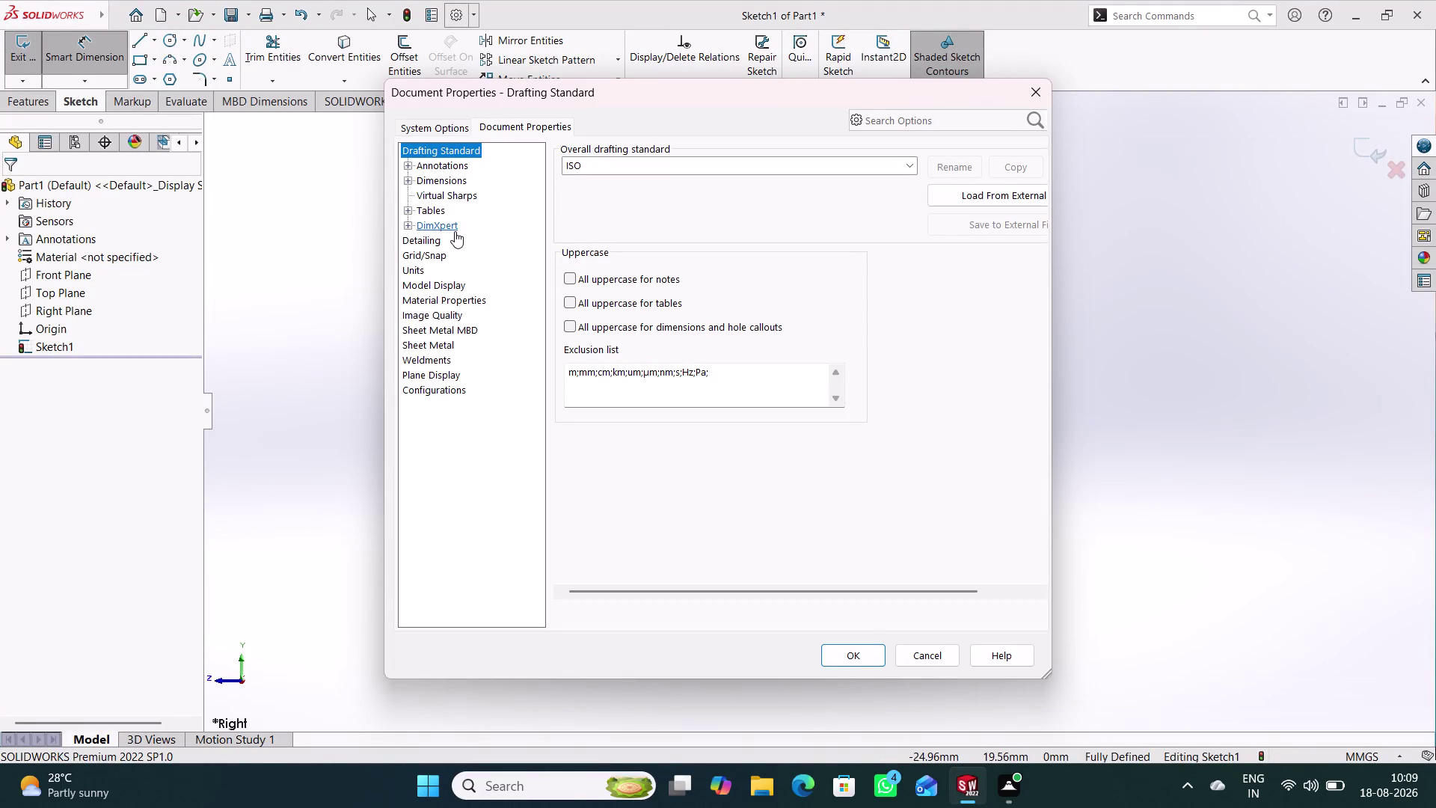
Set the document's primary dimension precision to three decimals (.123).
click(447, 178)
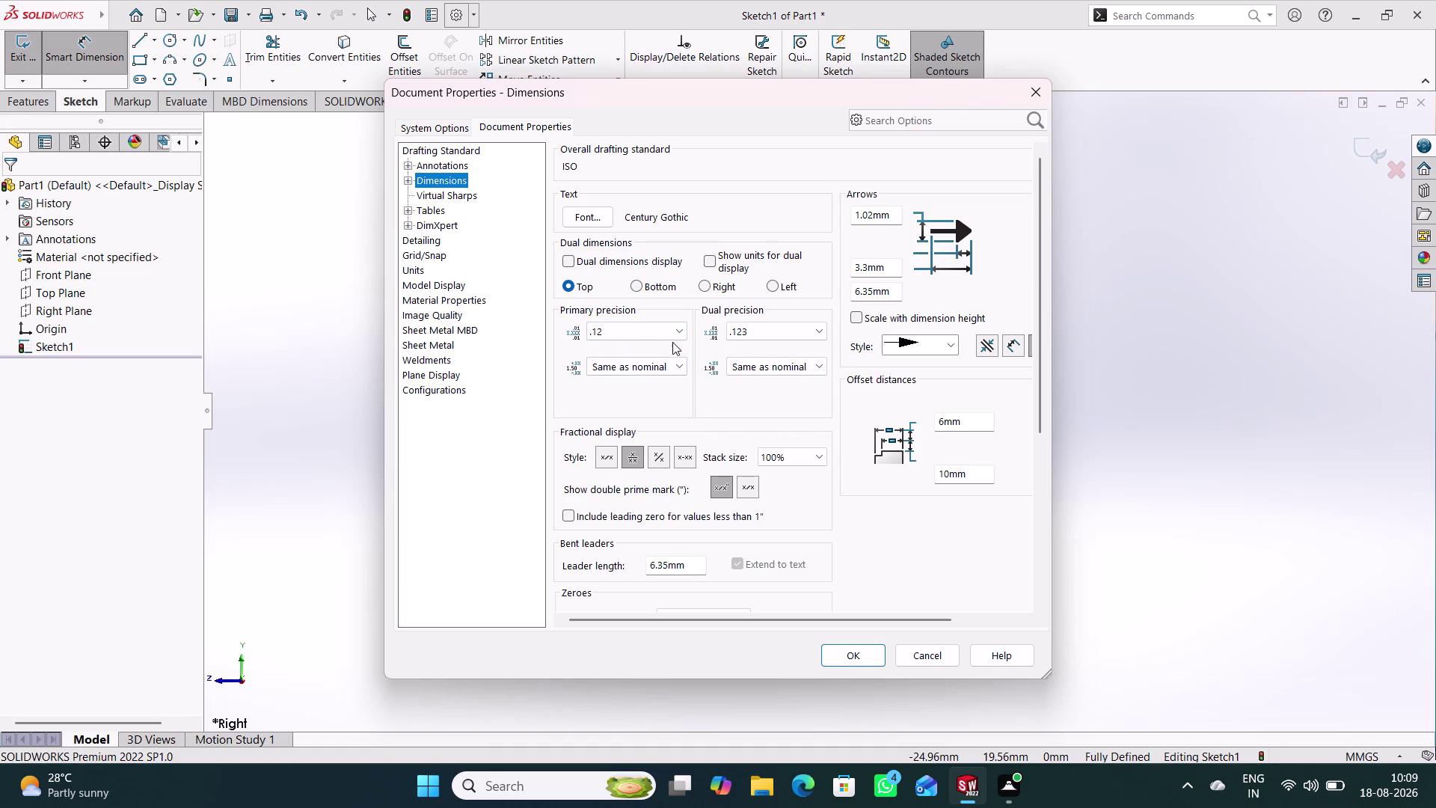
click(676, 330)
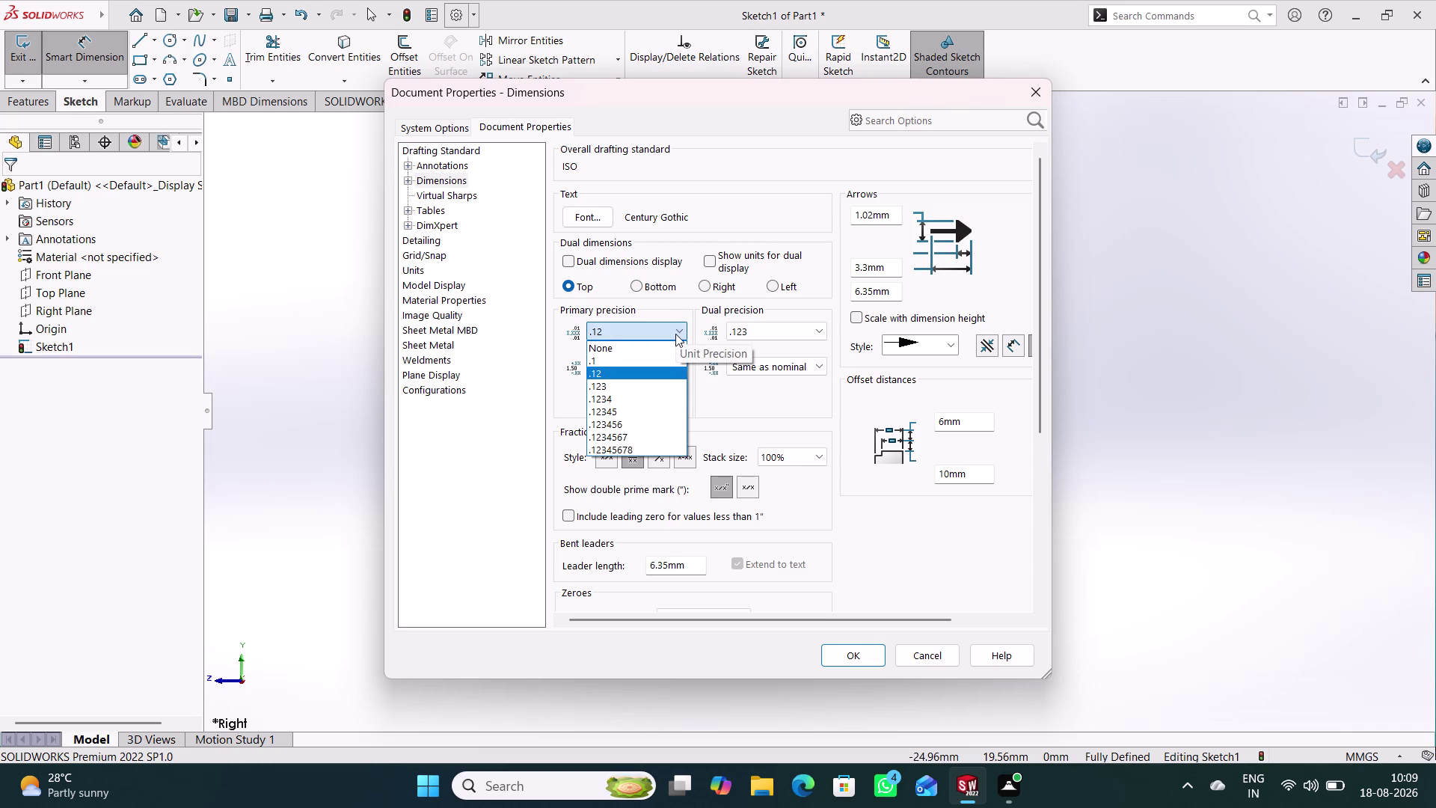
click(652, 385)
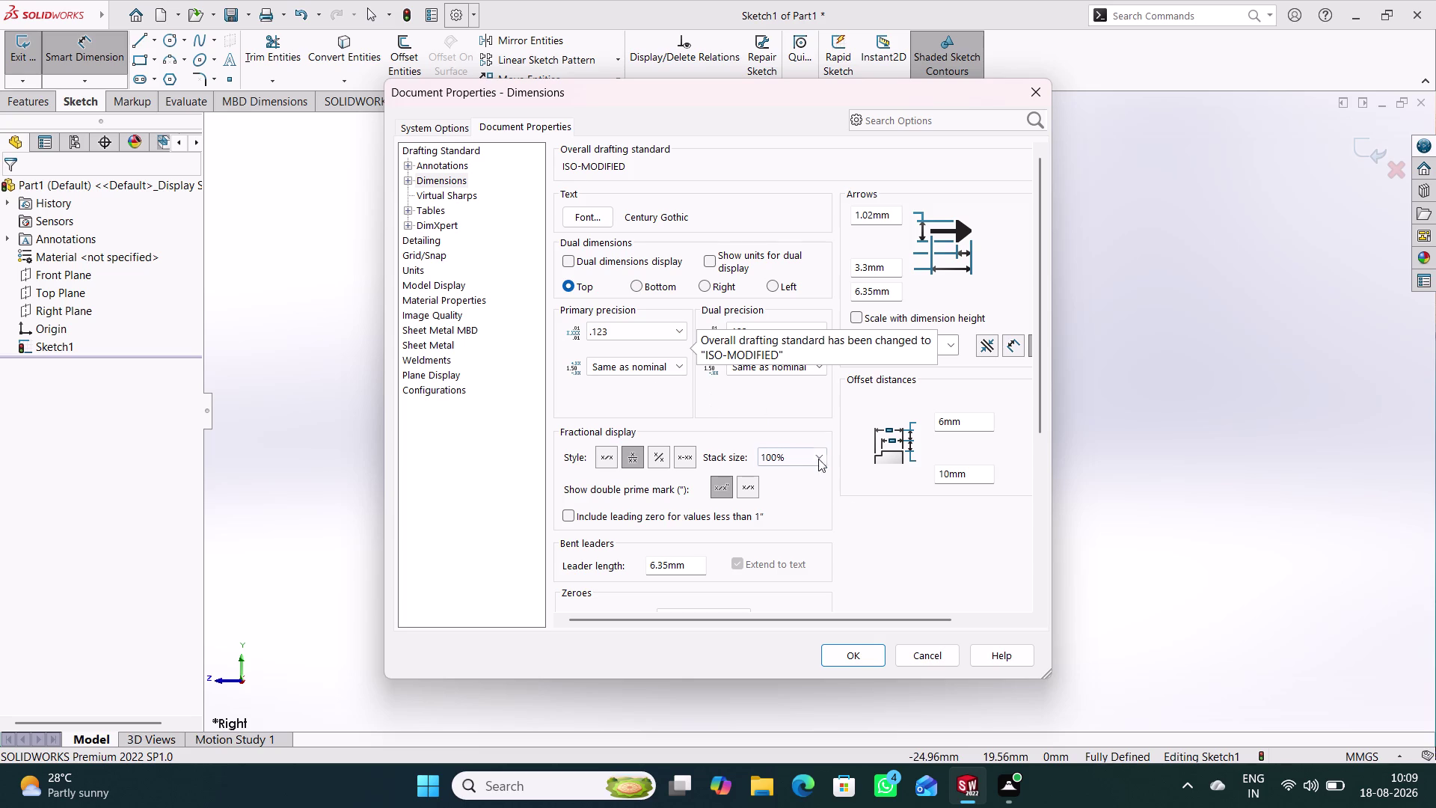
click(871, 652)
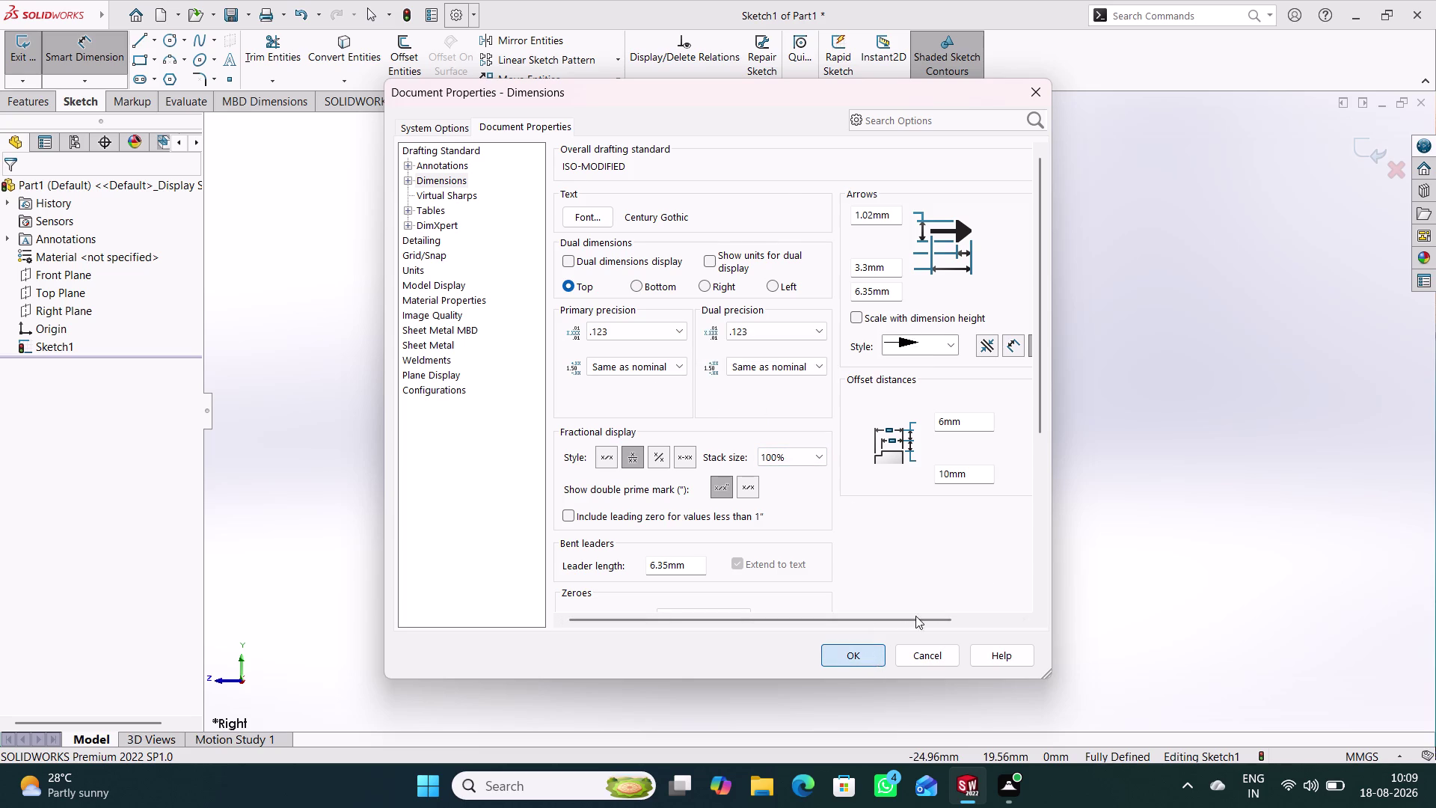
double_click(915, 376)
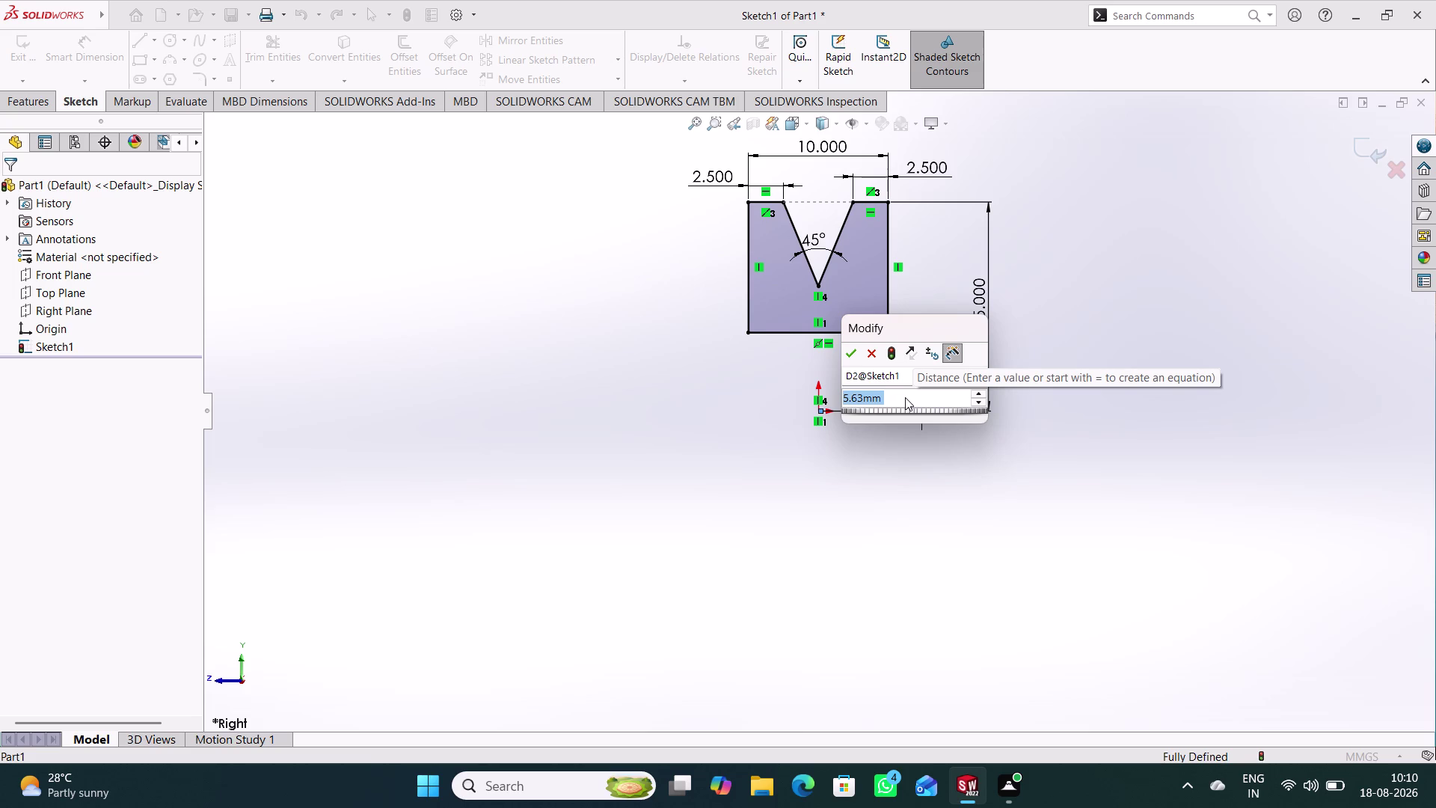
Enter 5.125 as the lower offset dimension value.
text(5.125)
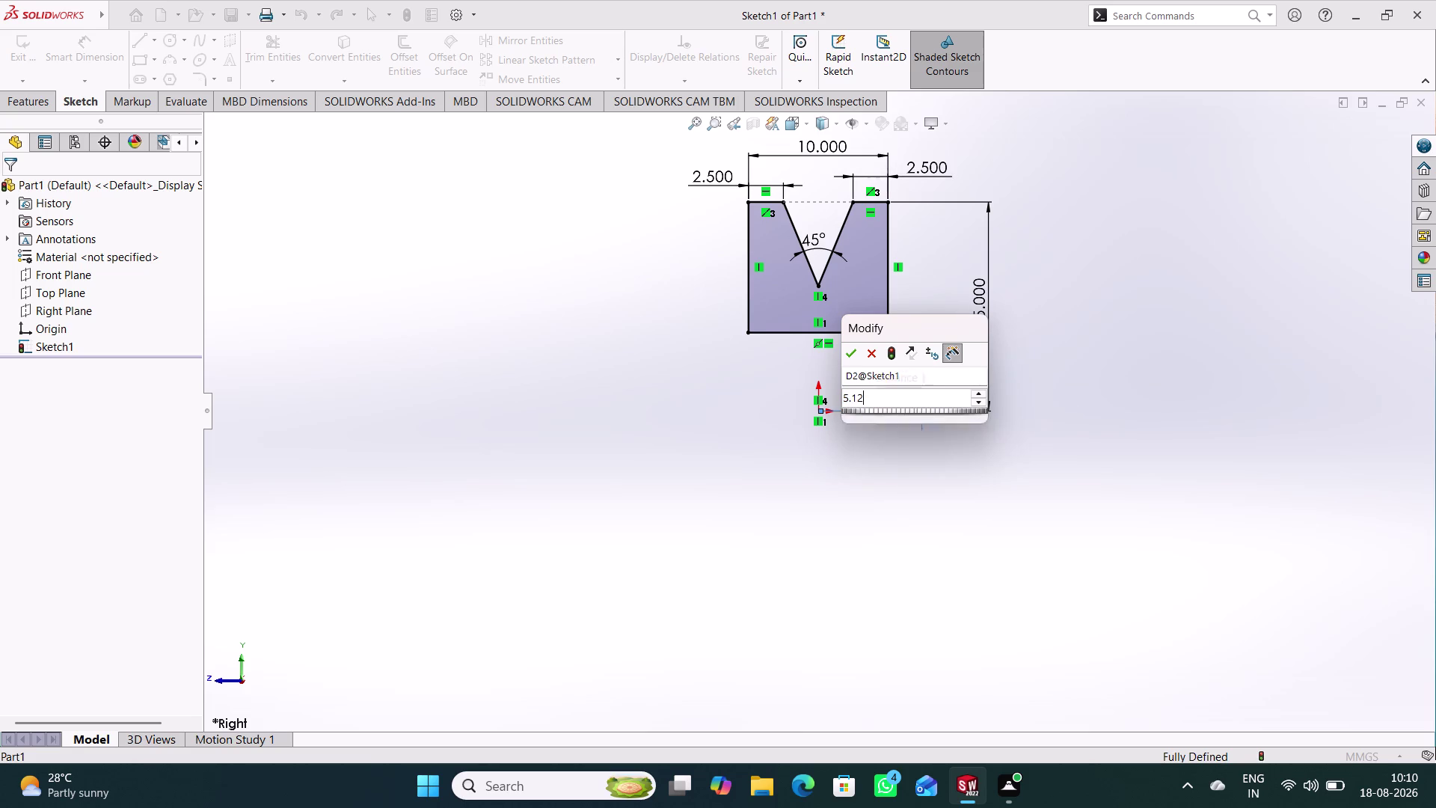
key(Return)
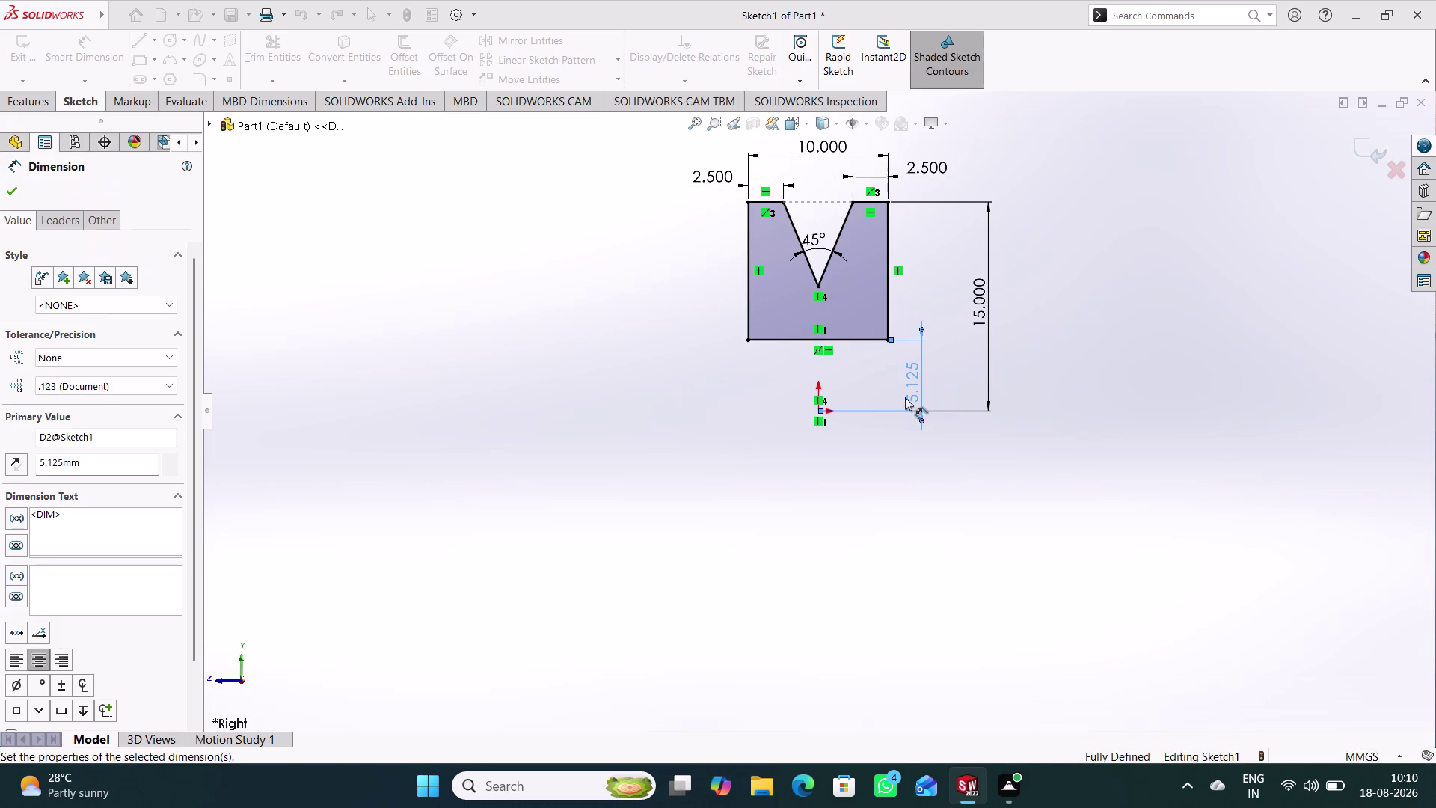
click(899, 455)
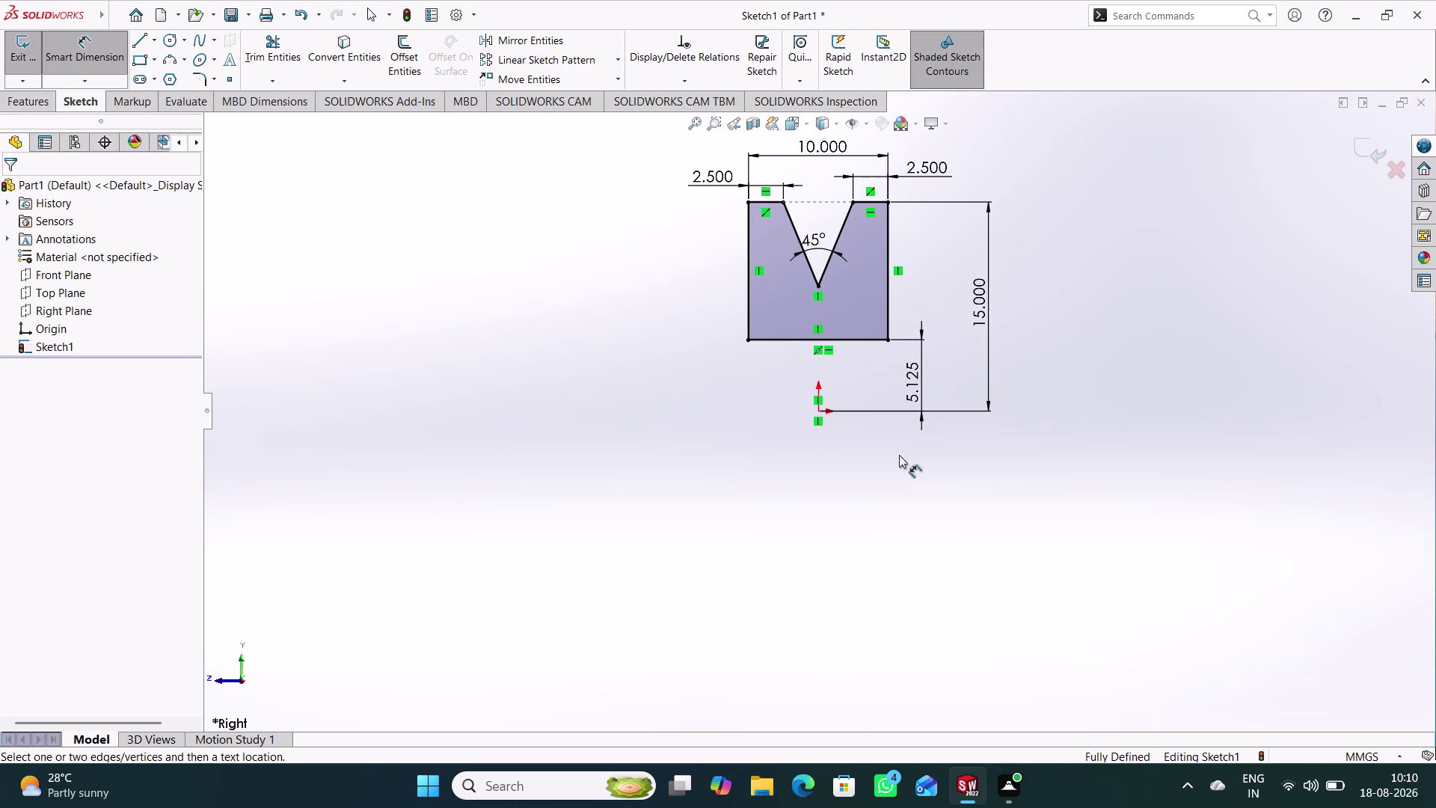
scroll(up, 3)
scroll(down, 3)
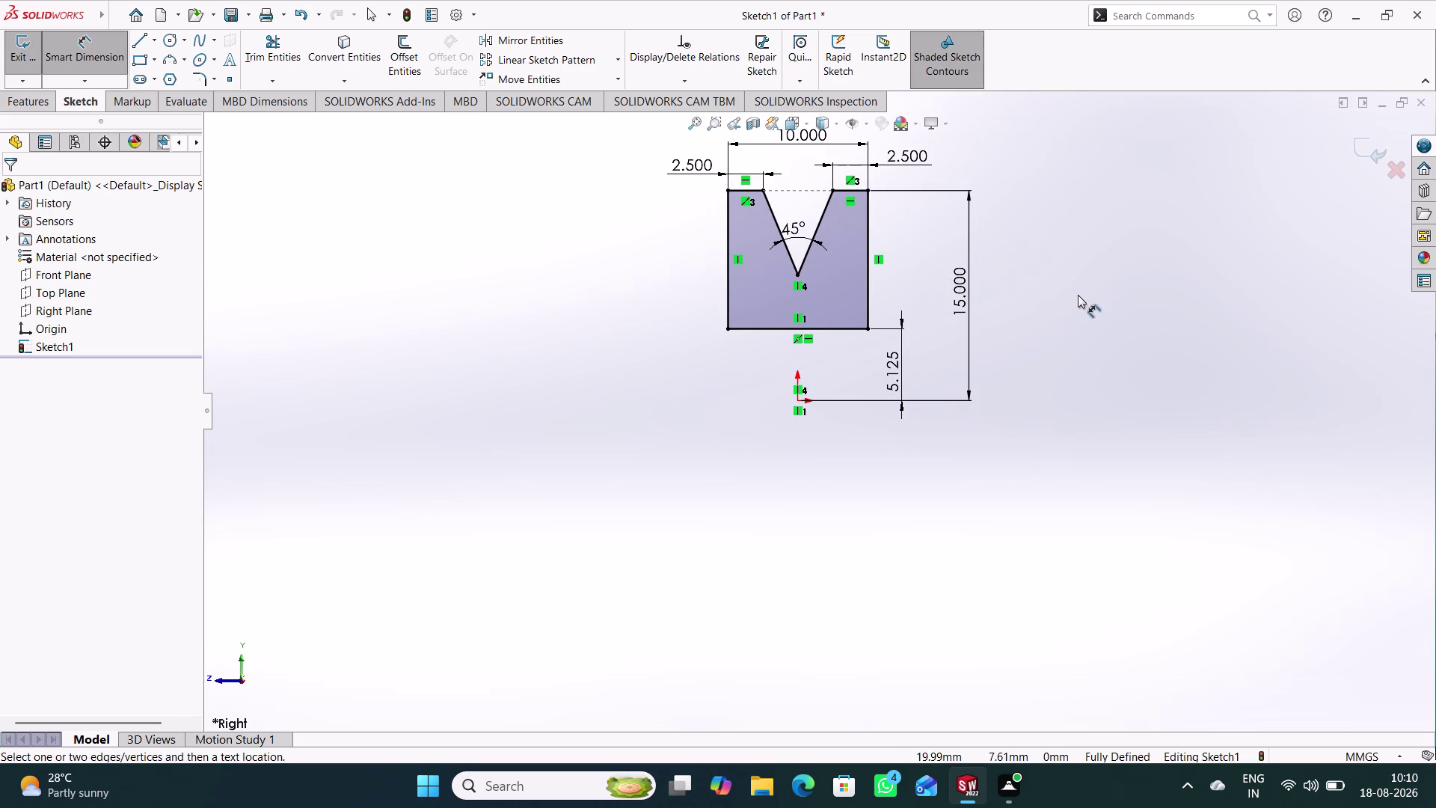
Revise the lower offset value, replacing one digit with 6.
double_click(896, 363)
click(843, 383)
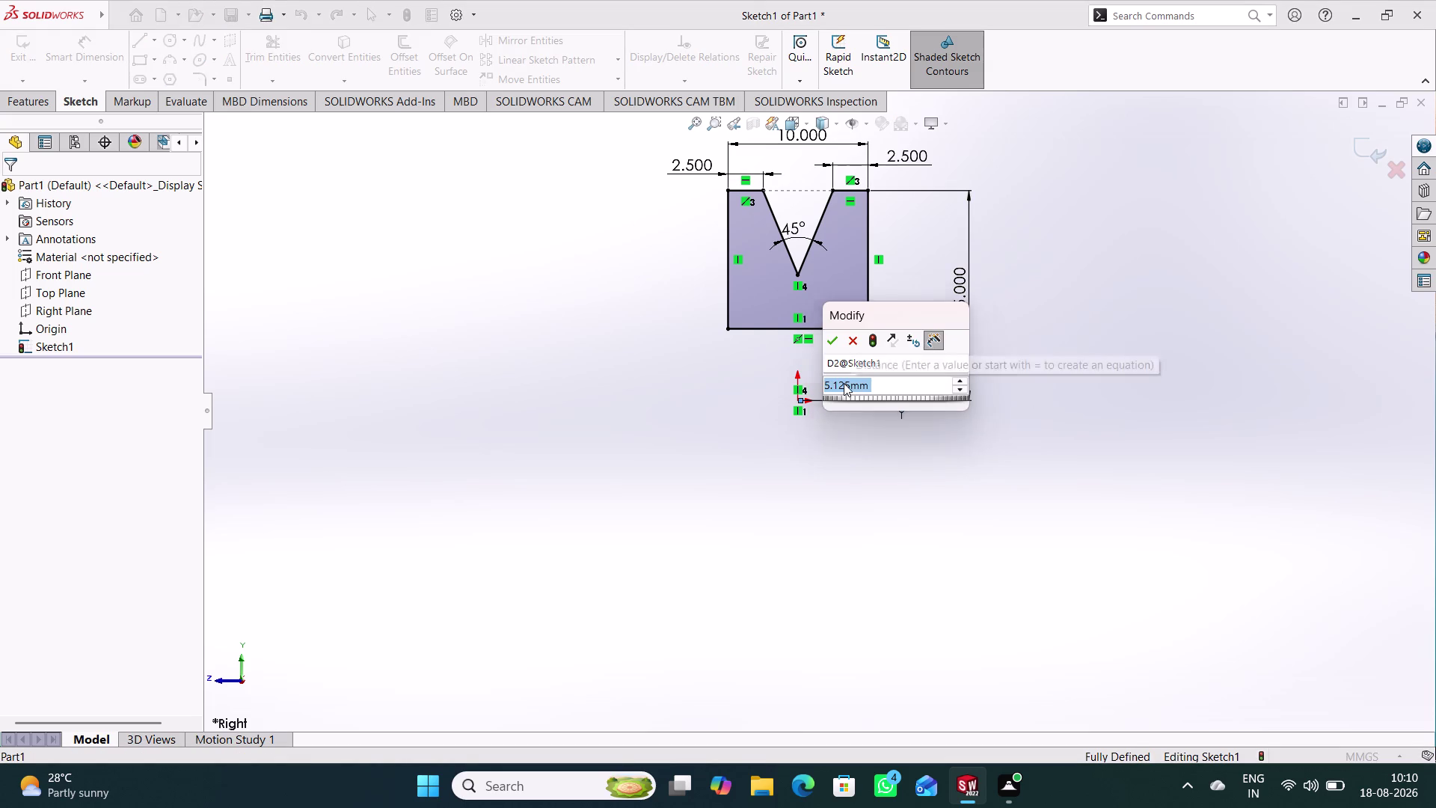
click(840, 383)
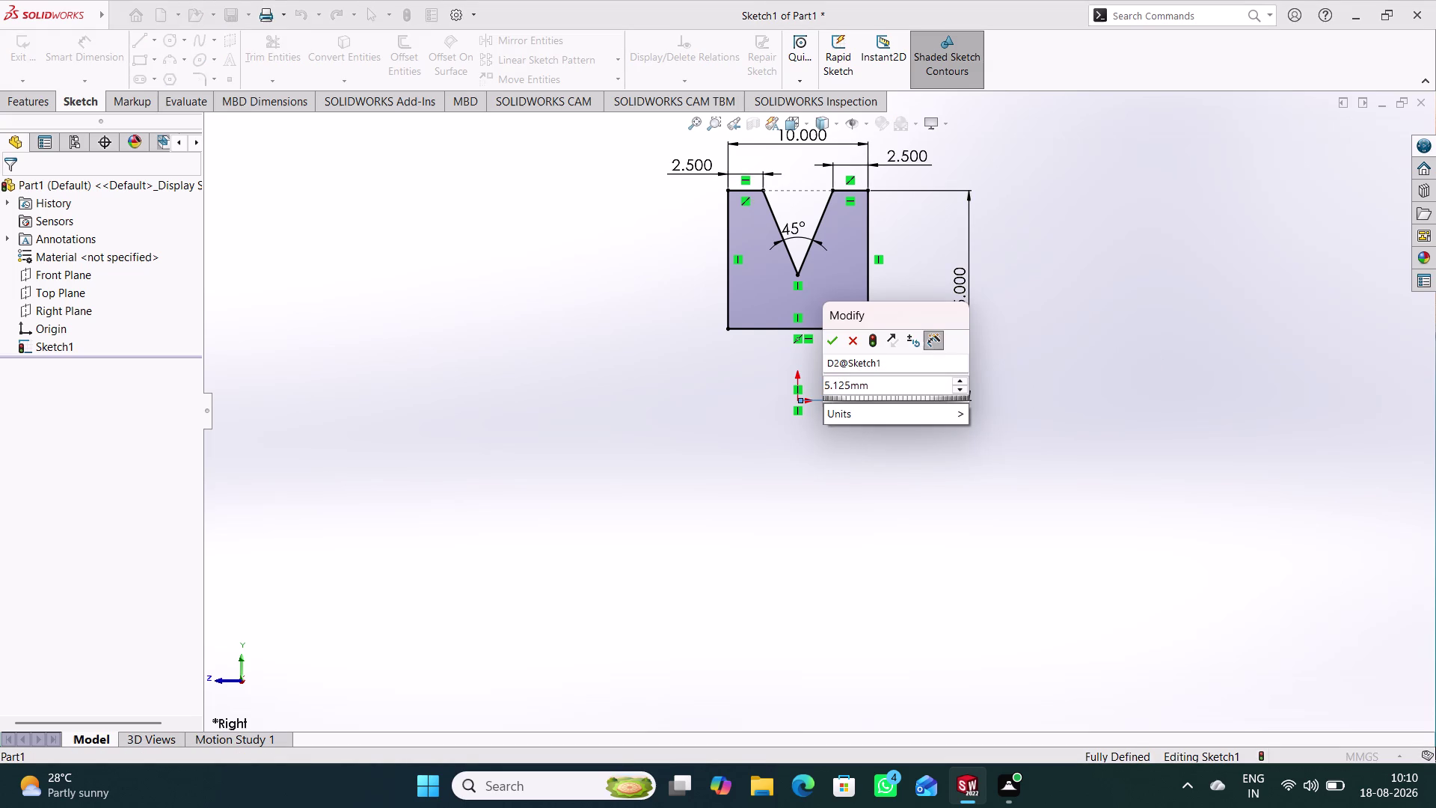
key(BackSpace)
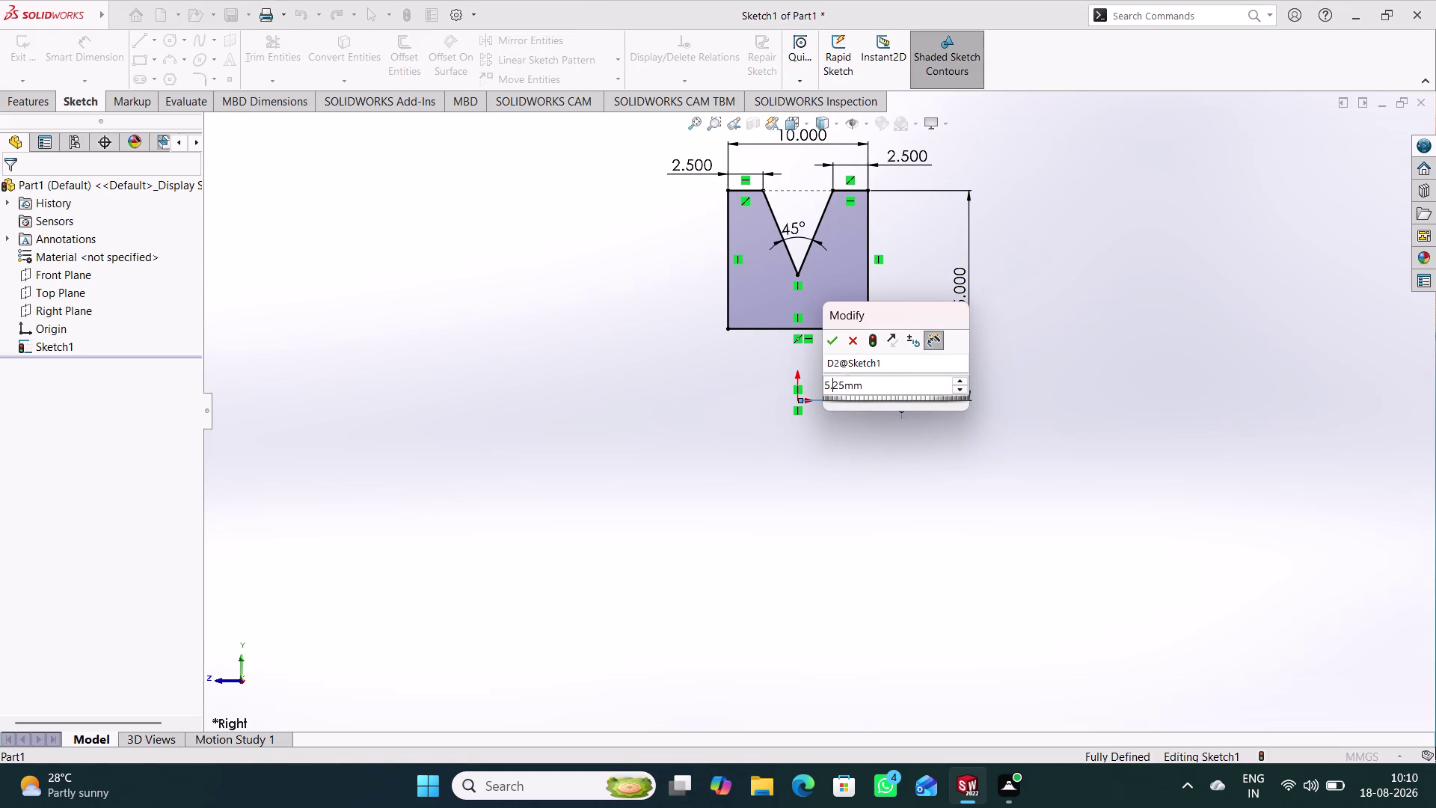
key(6)
key(Return)
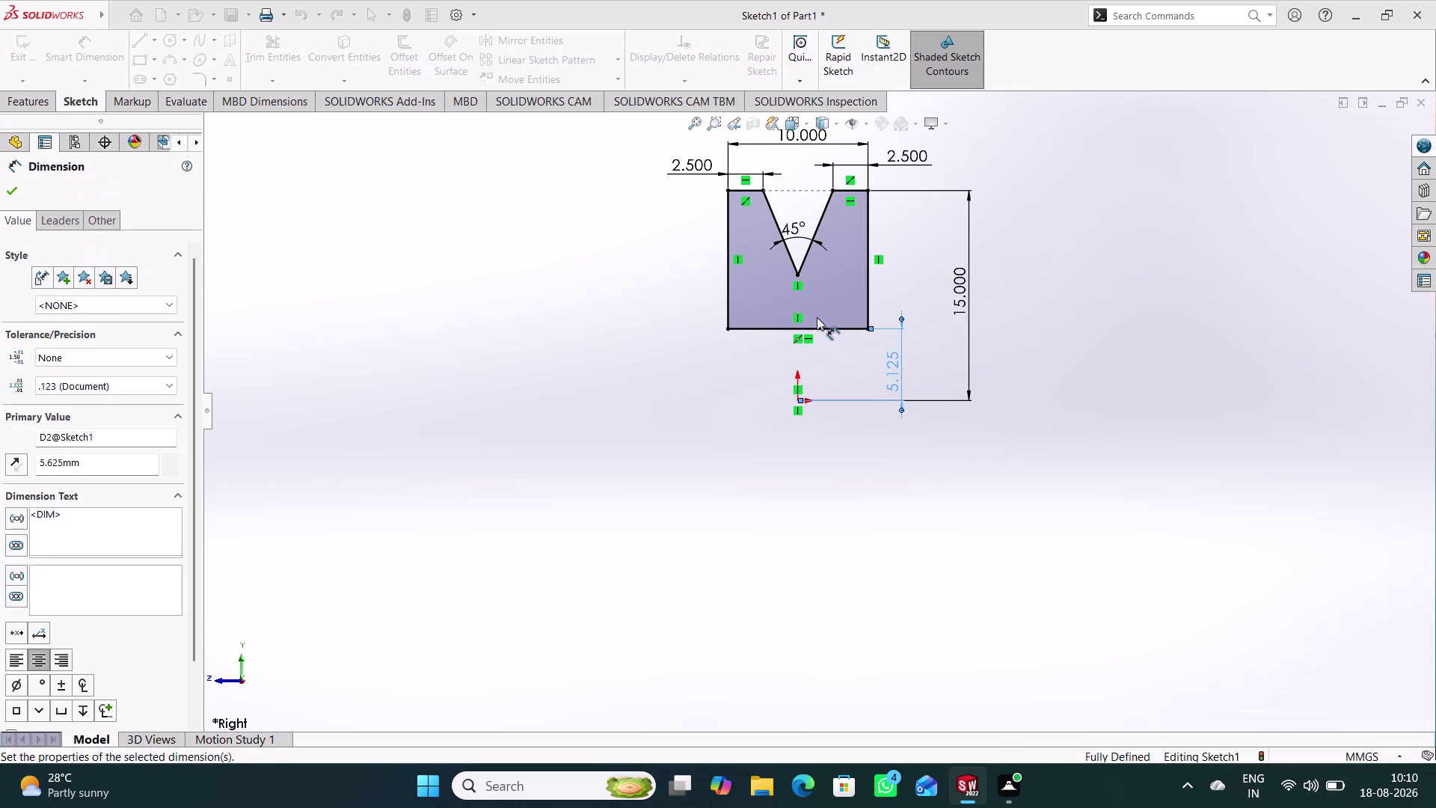
click(1076, 374)
Set the lower offset dimension to 11.25/2, giving 5.625.
double_click(896, 367)
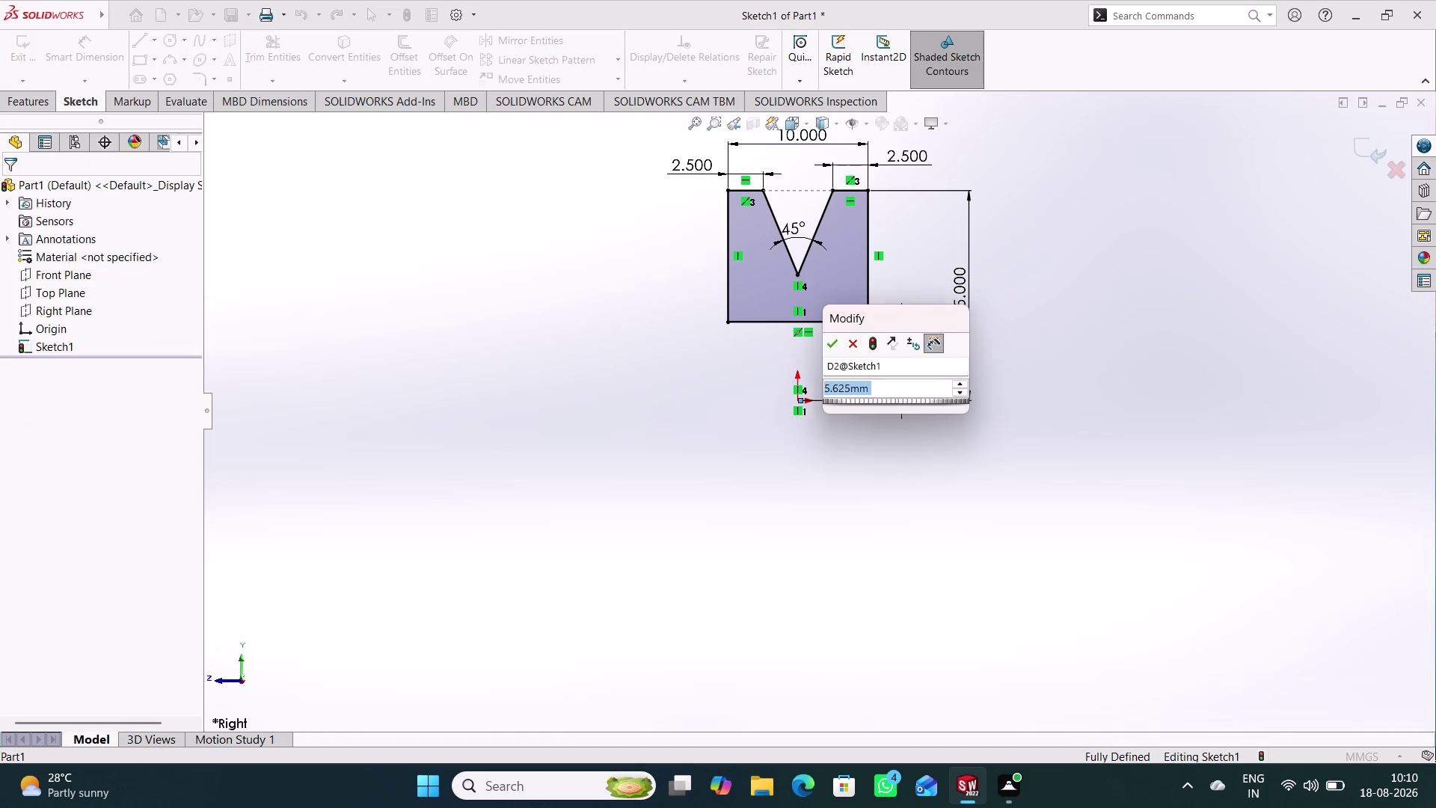
text(11.)
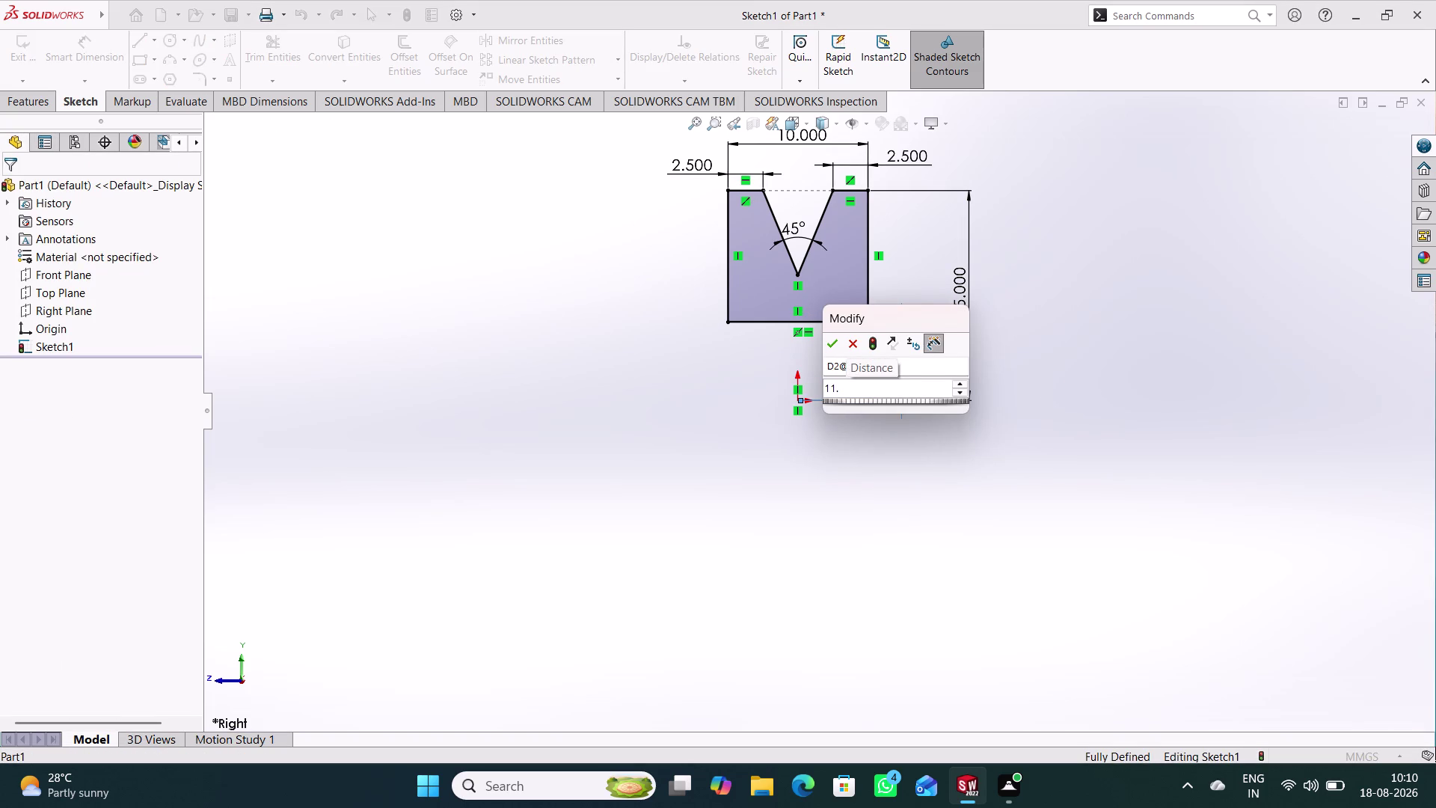
text(25)
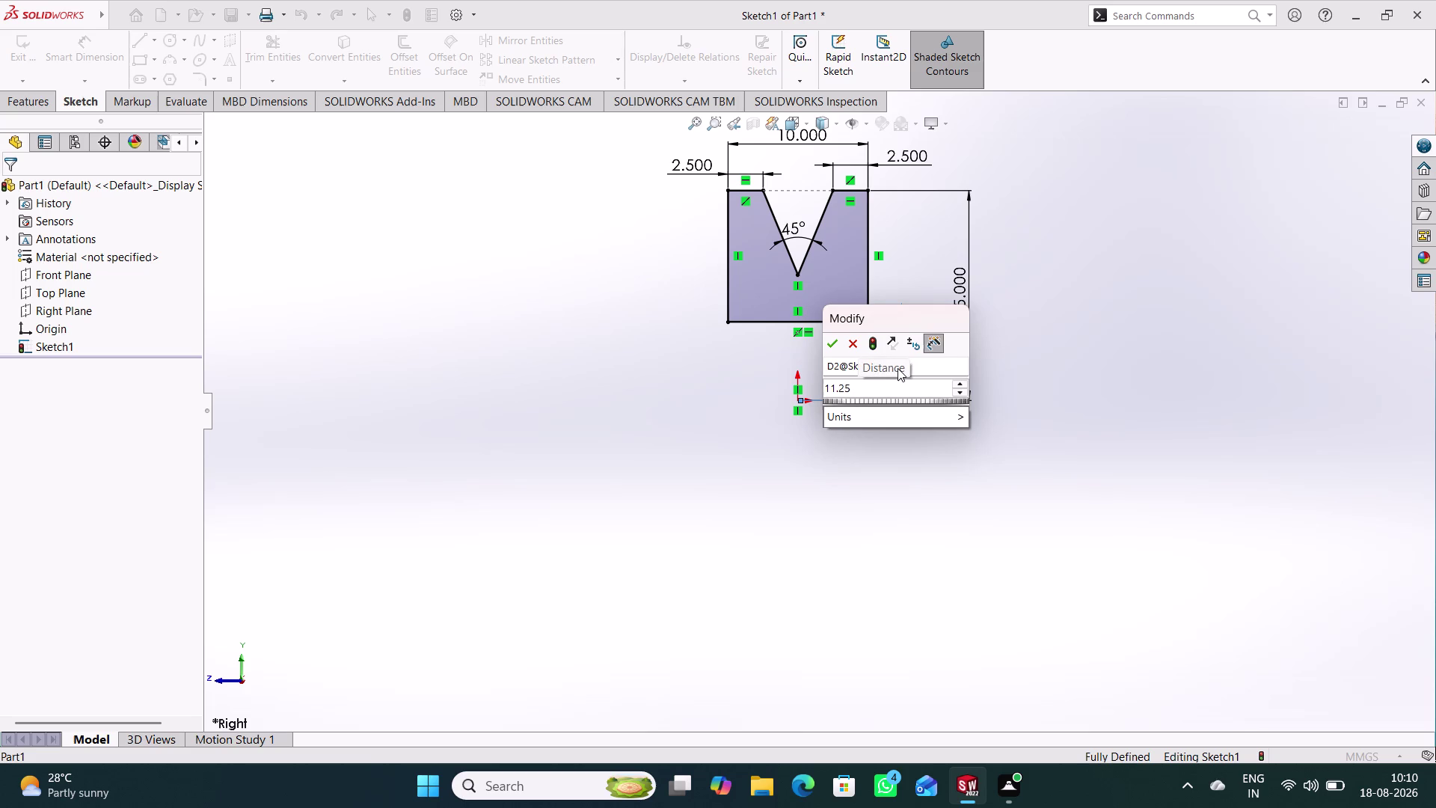
text(/2)
key(Return)
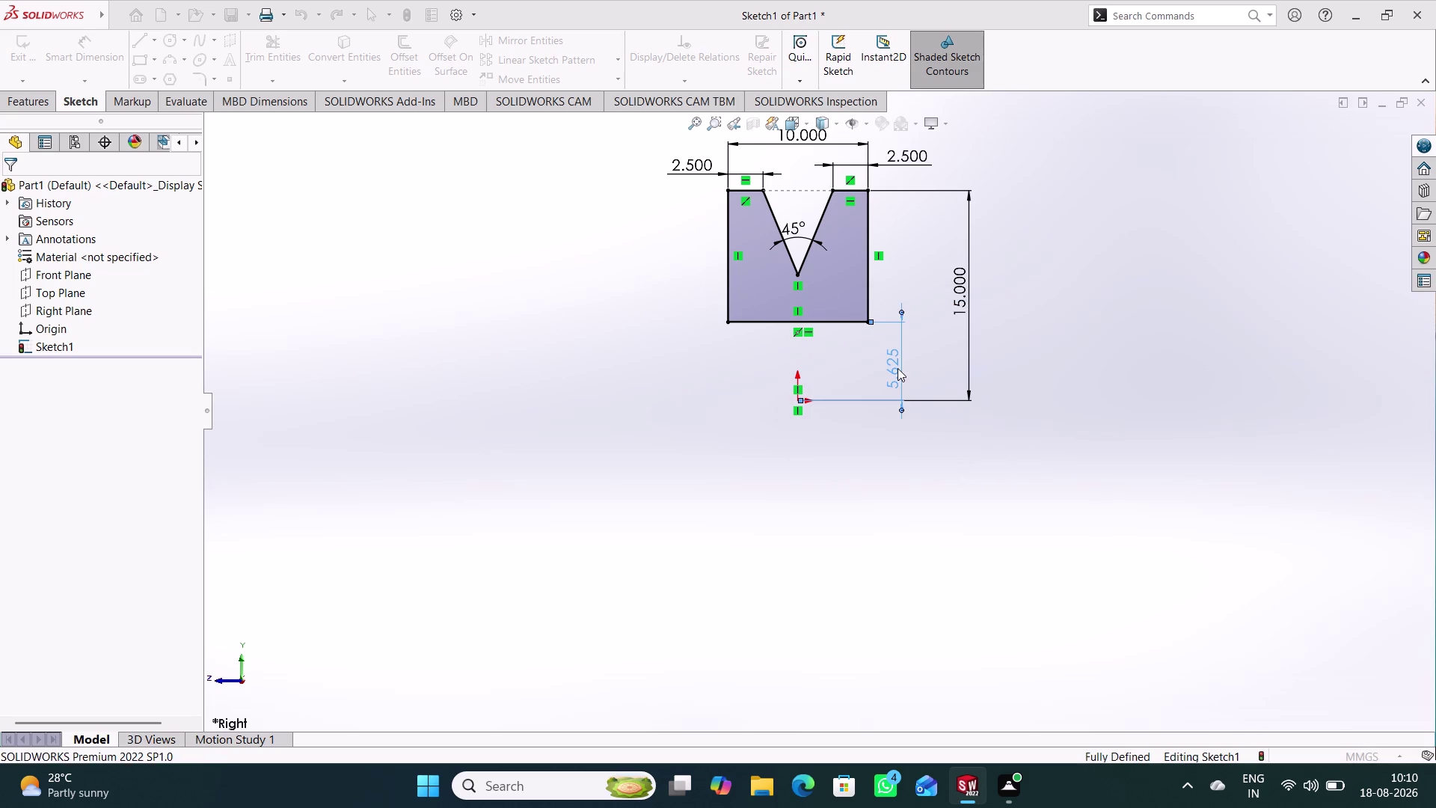
click(1044, 388)
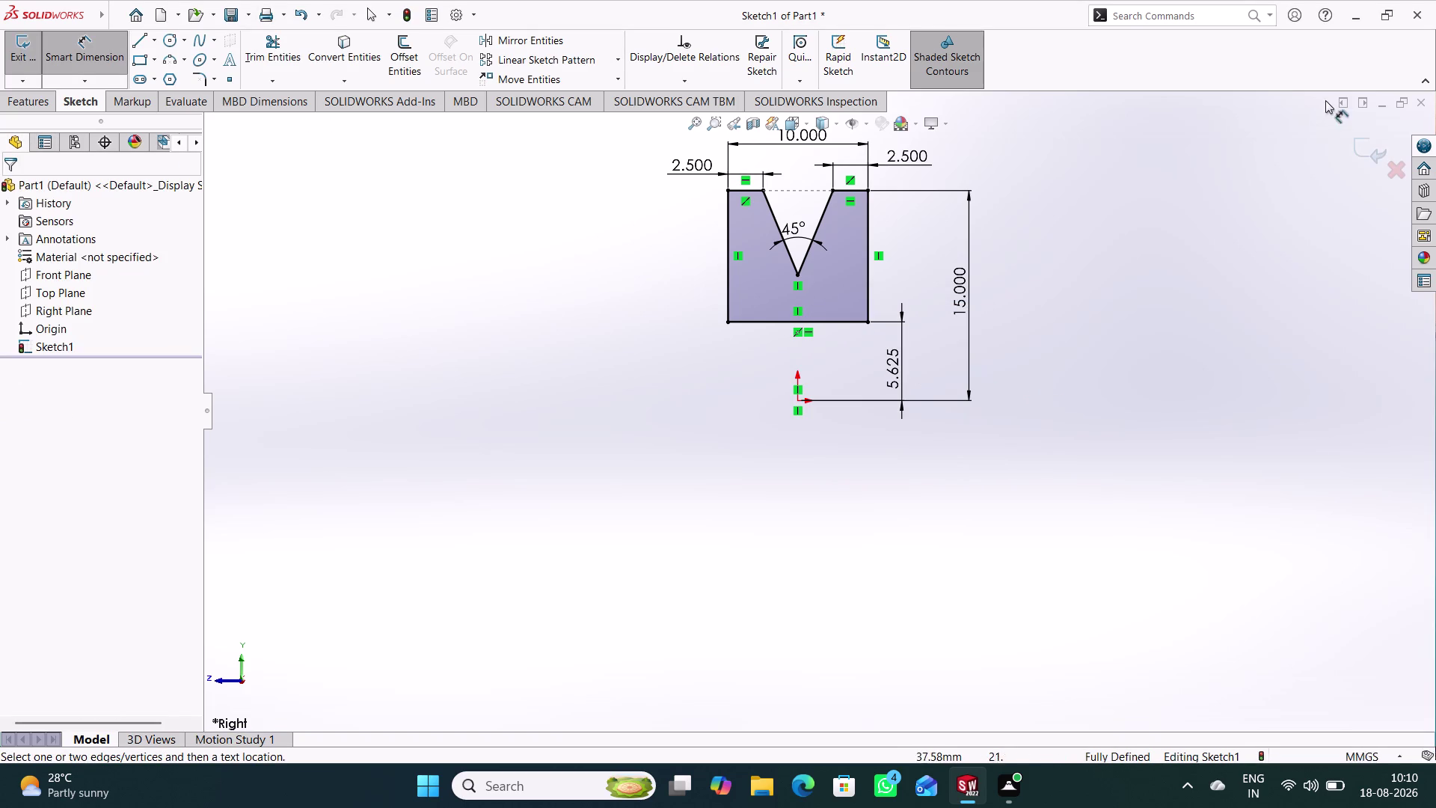
Exit the sketch editing mode.
click(1364, 144)
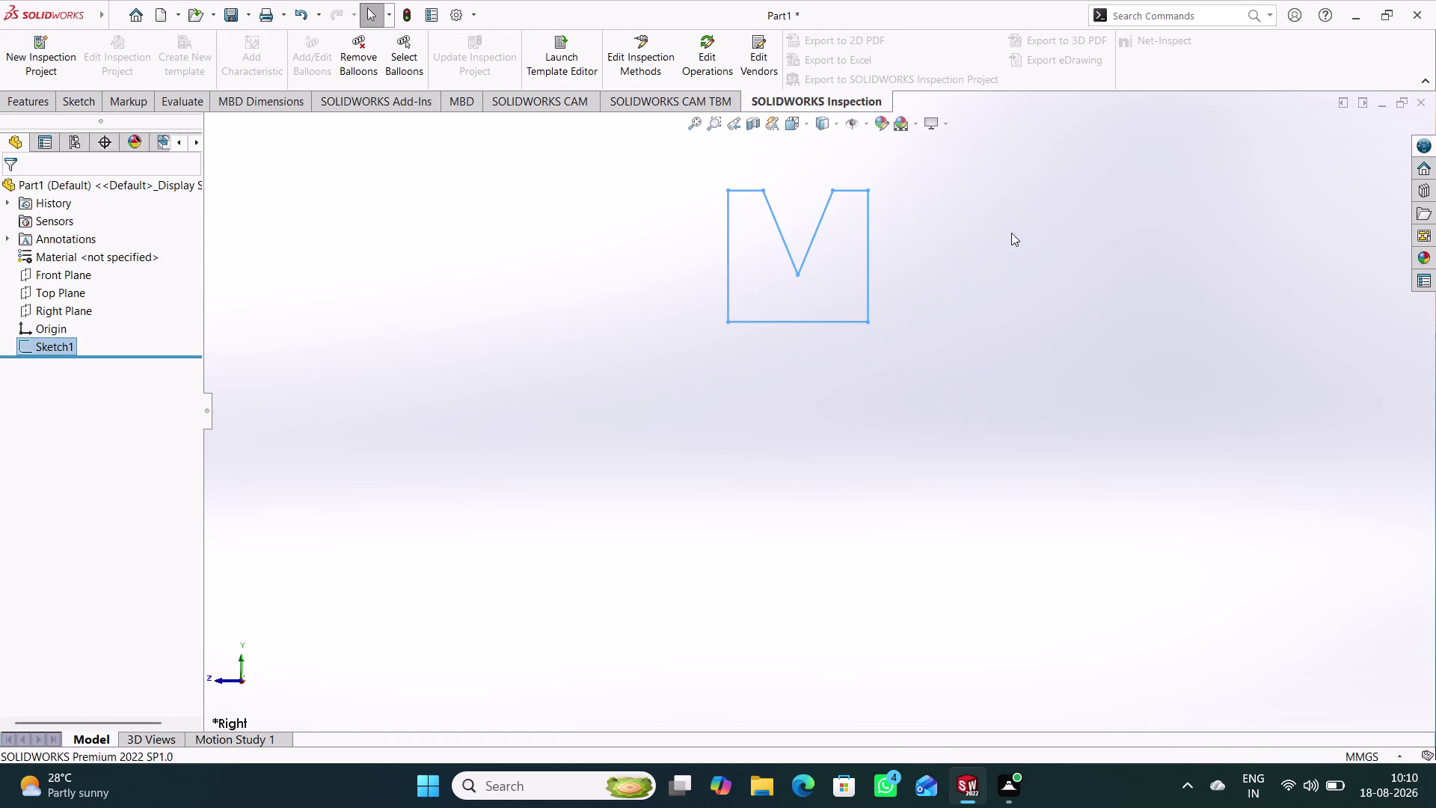
click(45, 93)
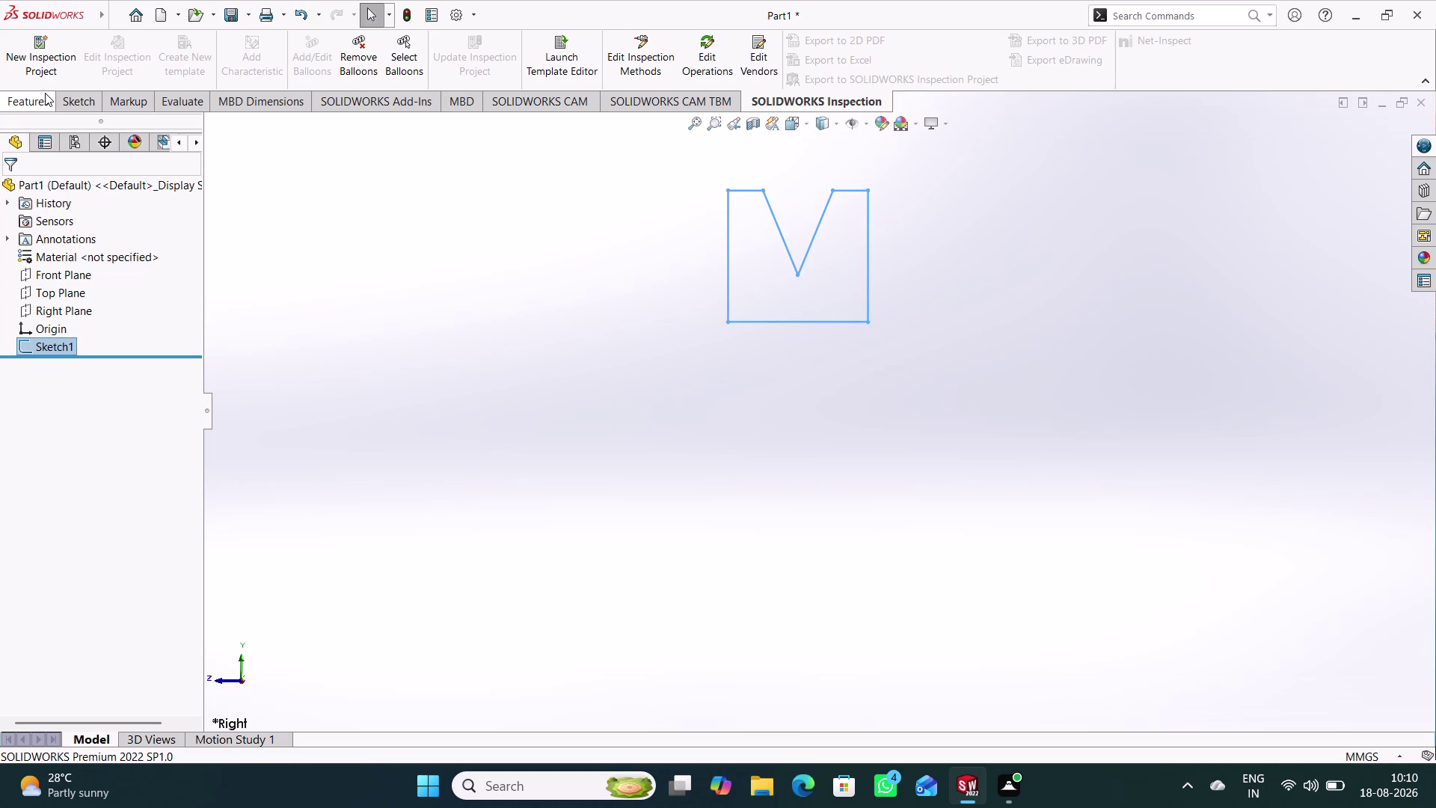
click(82, 56)
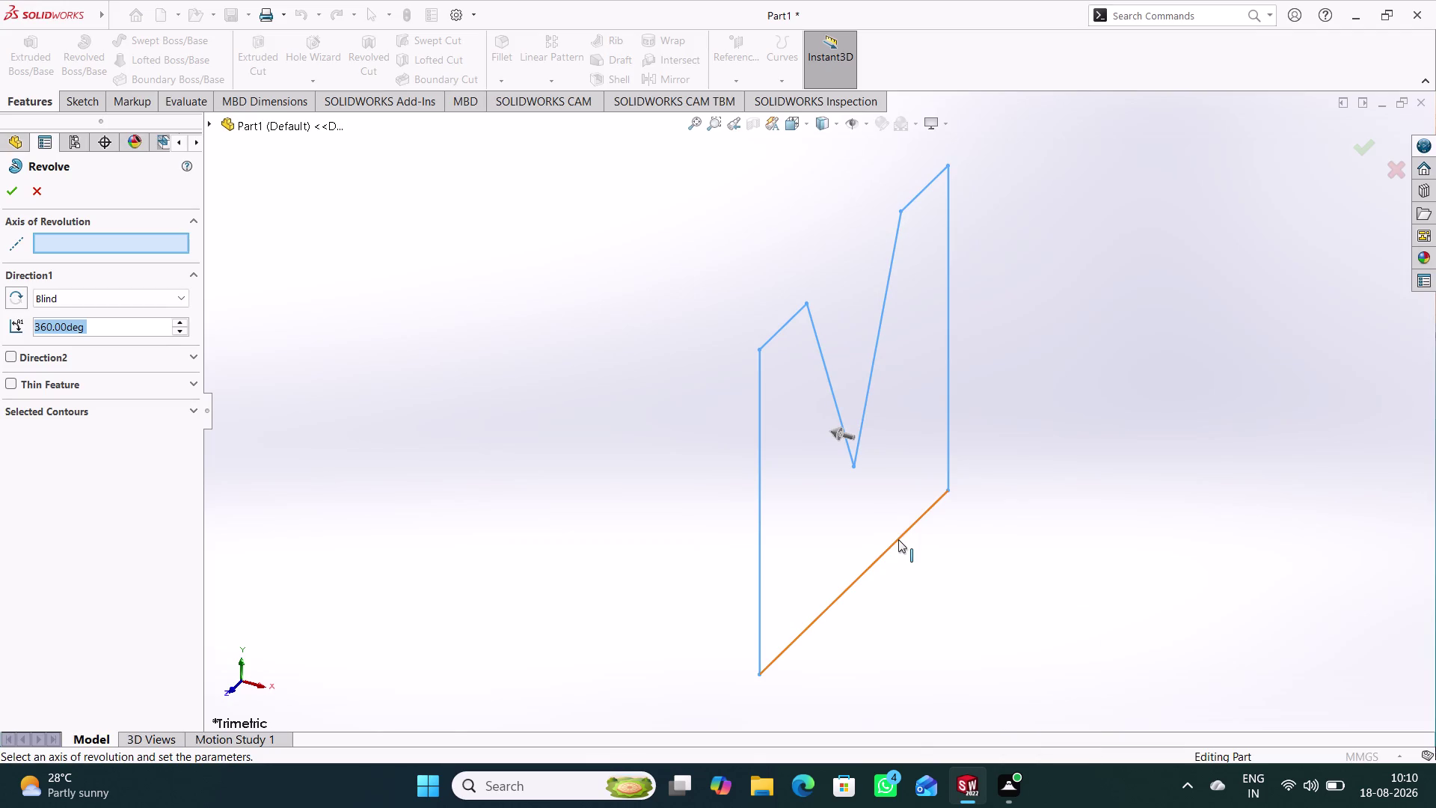
Try a revolve about the bottom line, then cancel it without creating it.
click(899, 540)
scroll(up, 3)
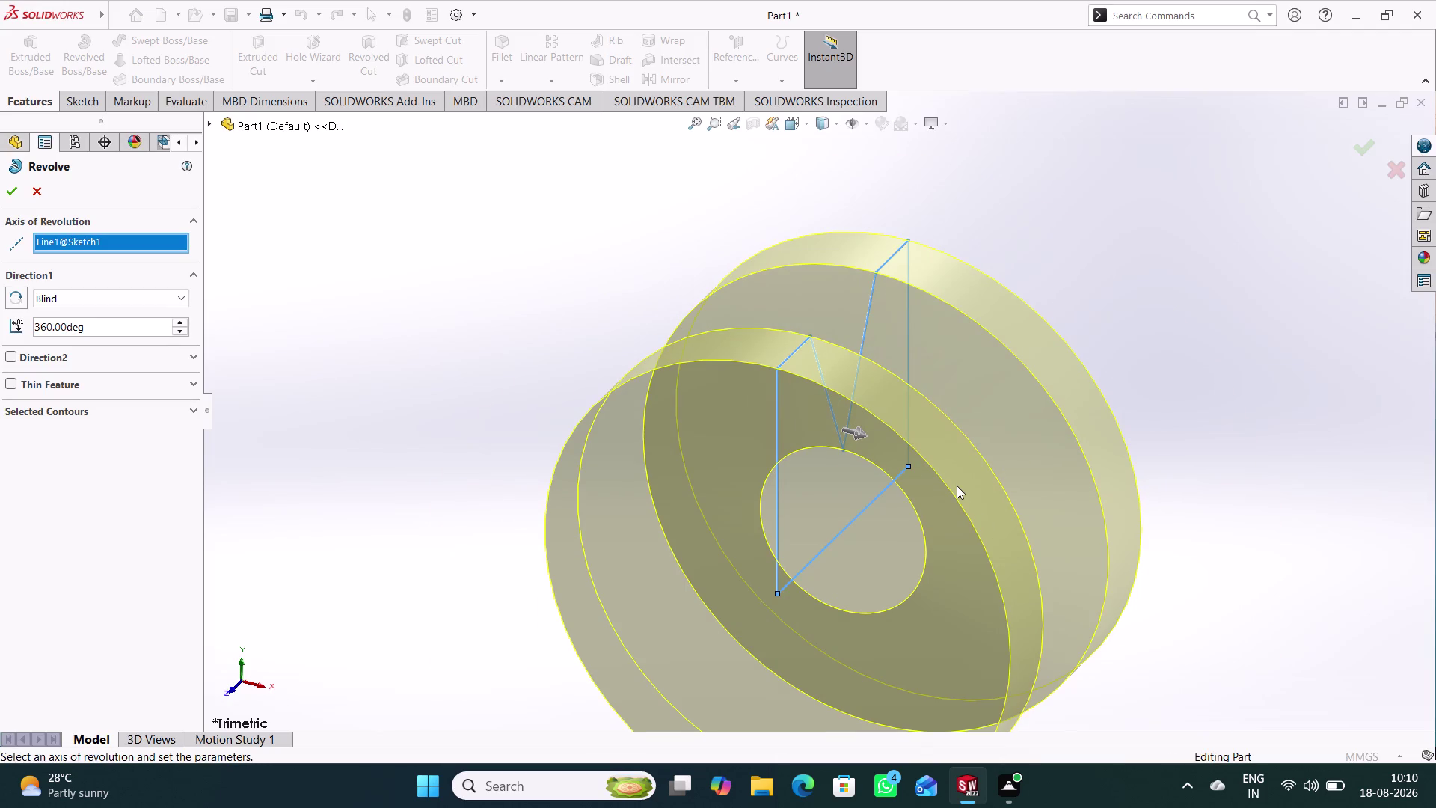
scroll(down, 3)
scroll(up, 3)
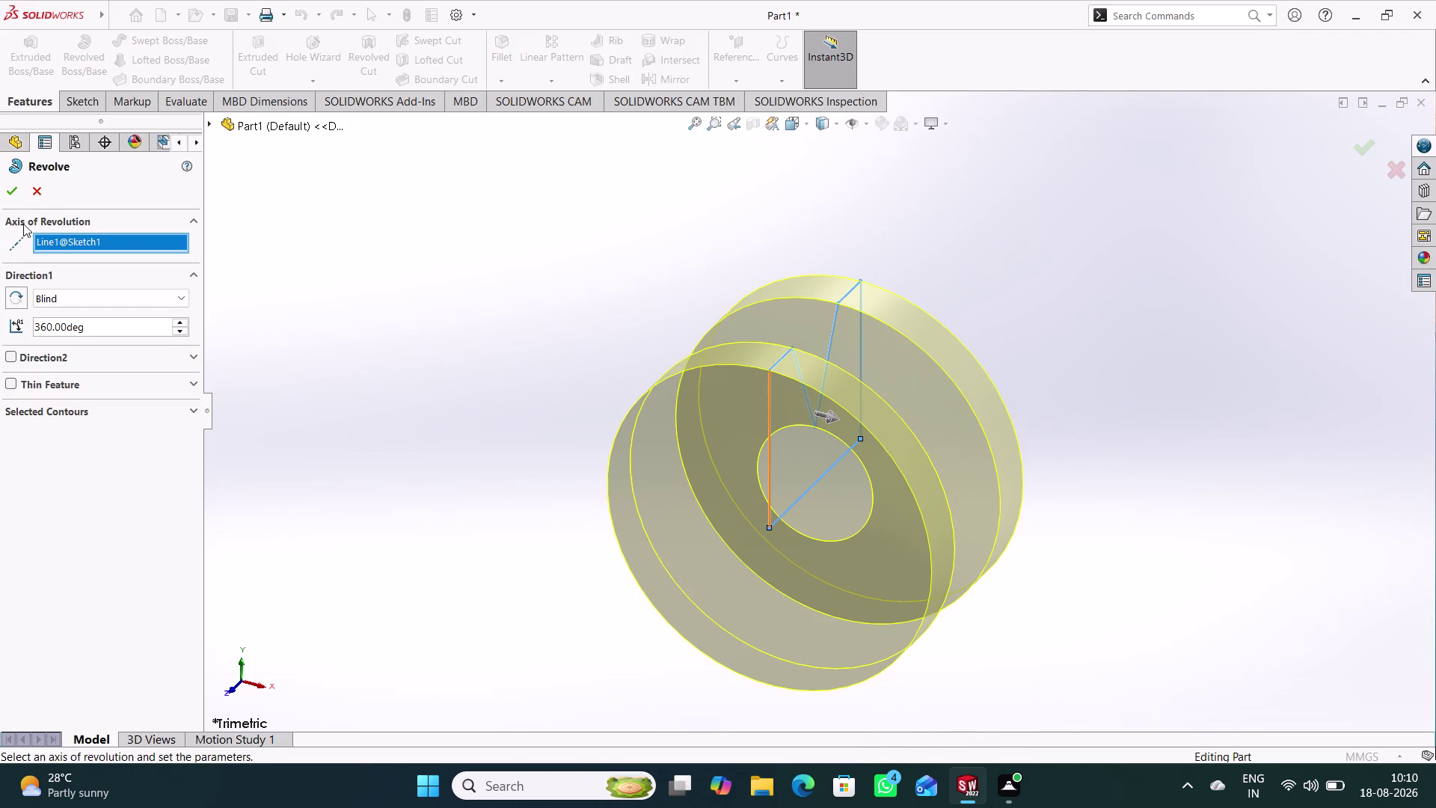
click(36, 195)
click(575, 383)
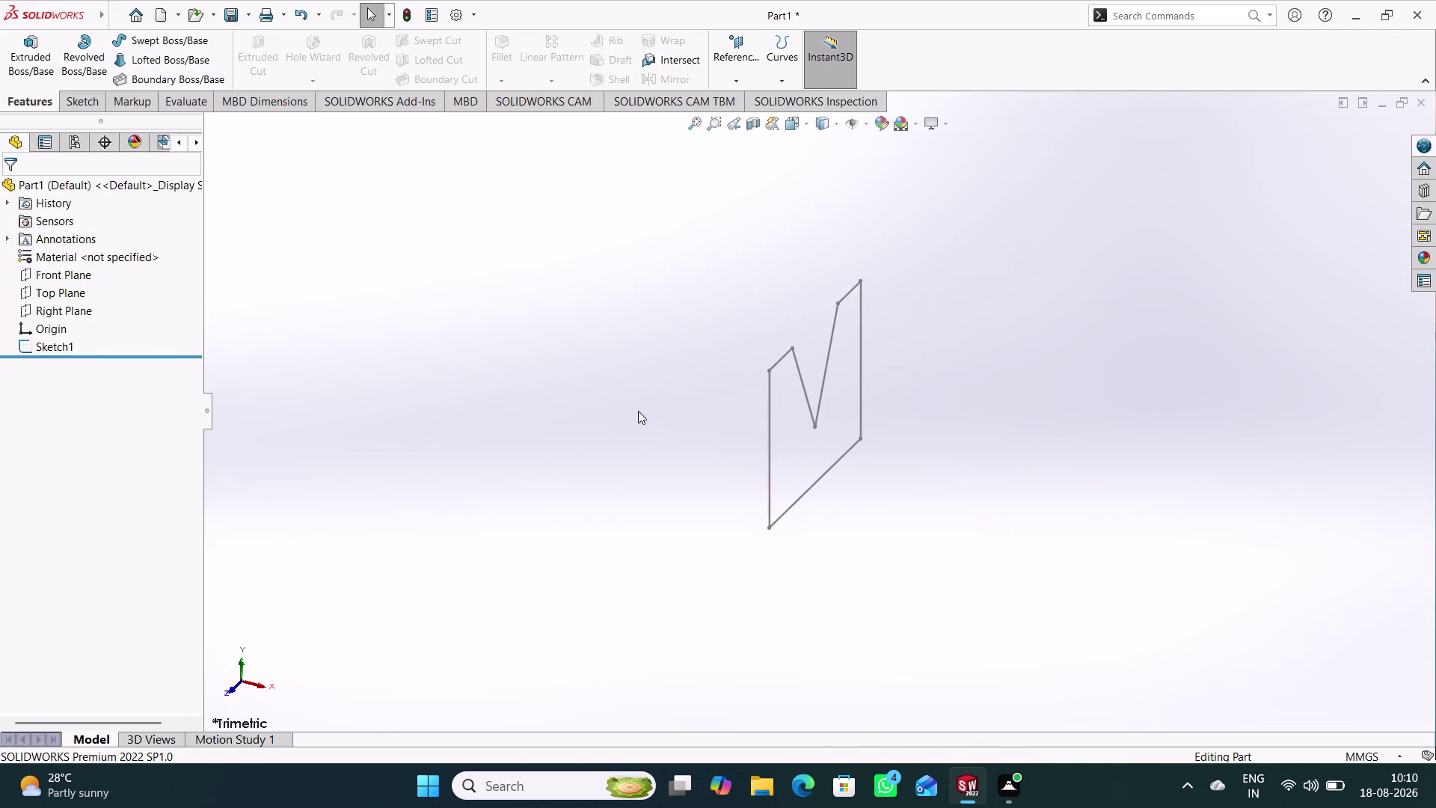
double_click(769, 401)
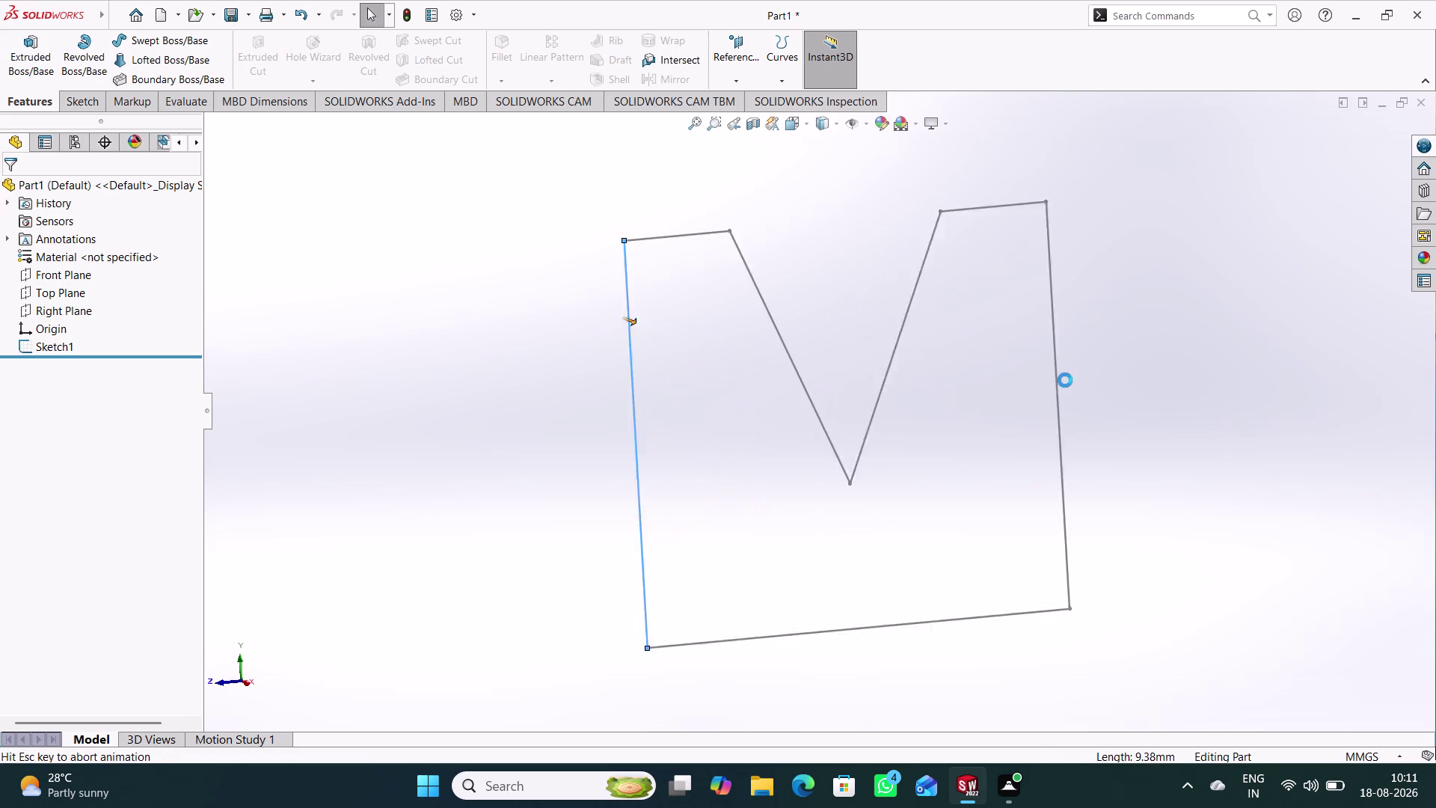
Draw a horizontal construction centerline from the sketch origin to the right.
click(1214, 459)
scroll(up, 3)
scroll(up, 3)
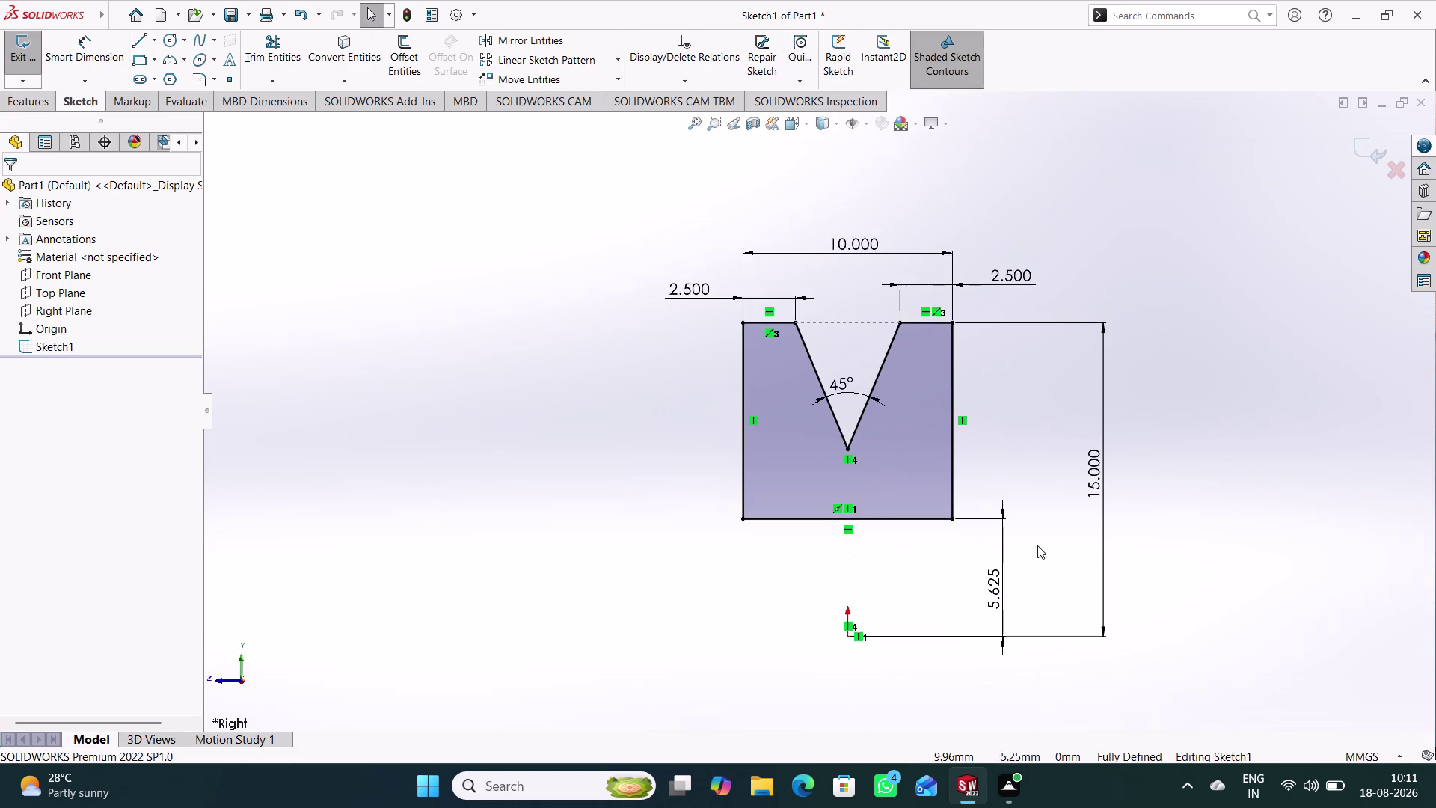
scroll(up, 3)
scroll(down, 3)
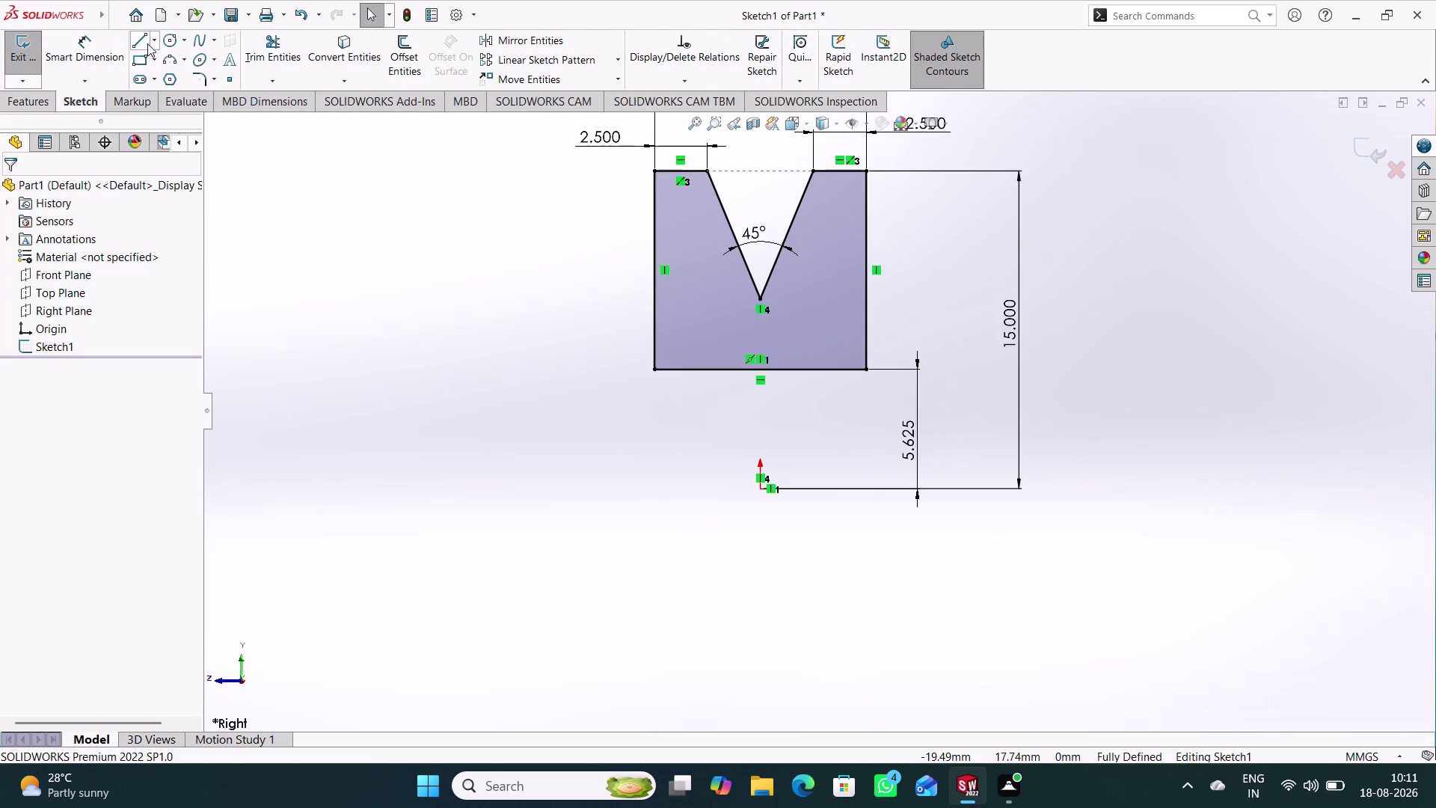
click(150, 45)
click(162, 73)
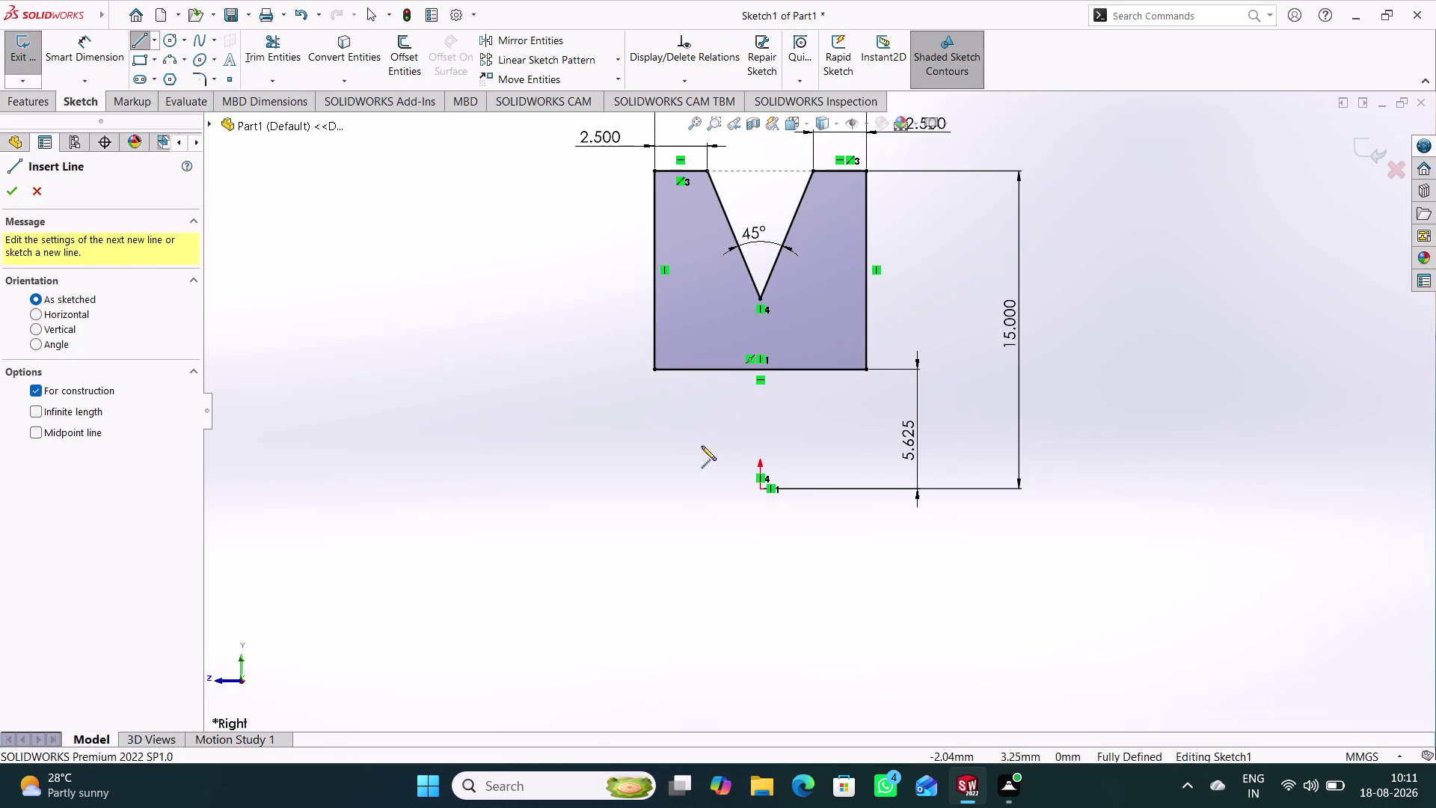
click(579, 491)
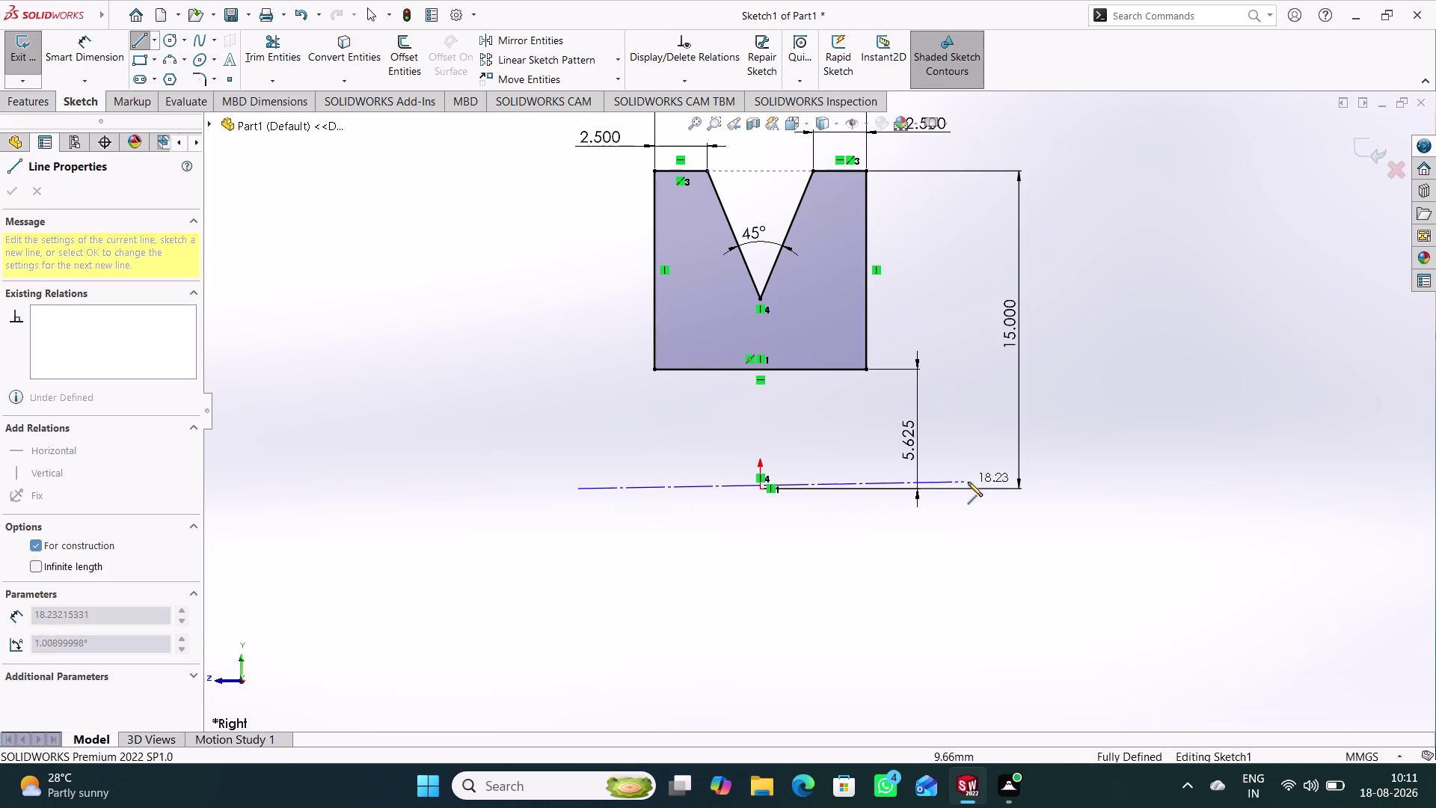
click(975, 492)
right_click(1104, 238)
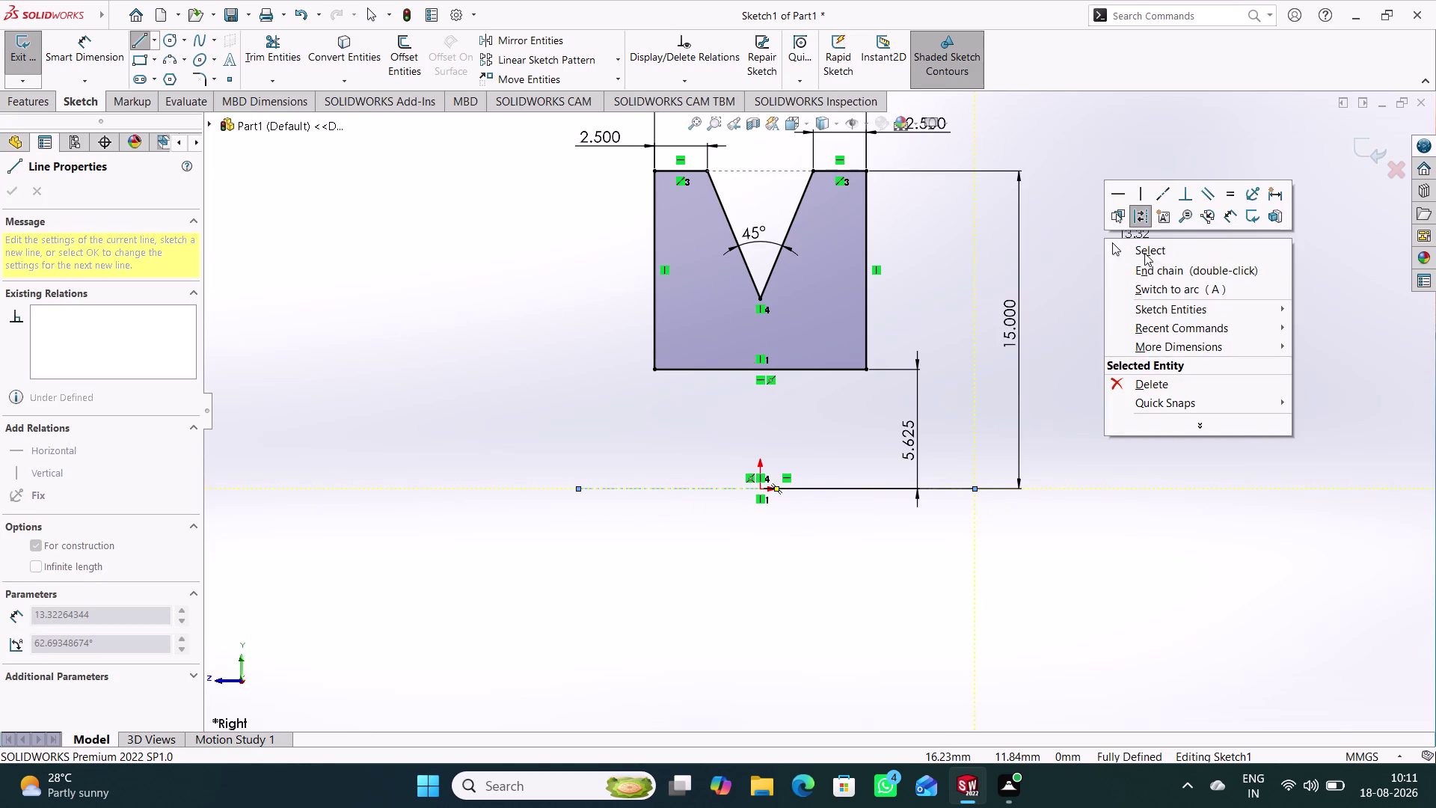
click(1145, 253)
click(660, 555)
click(697, 488)
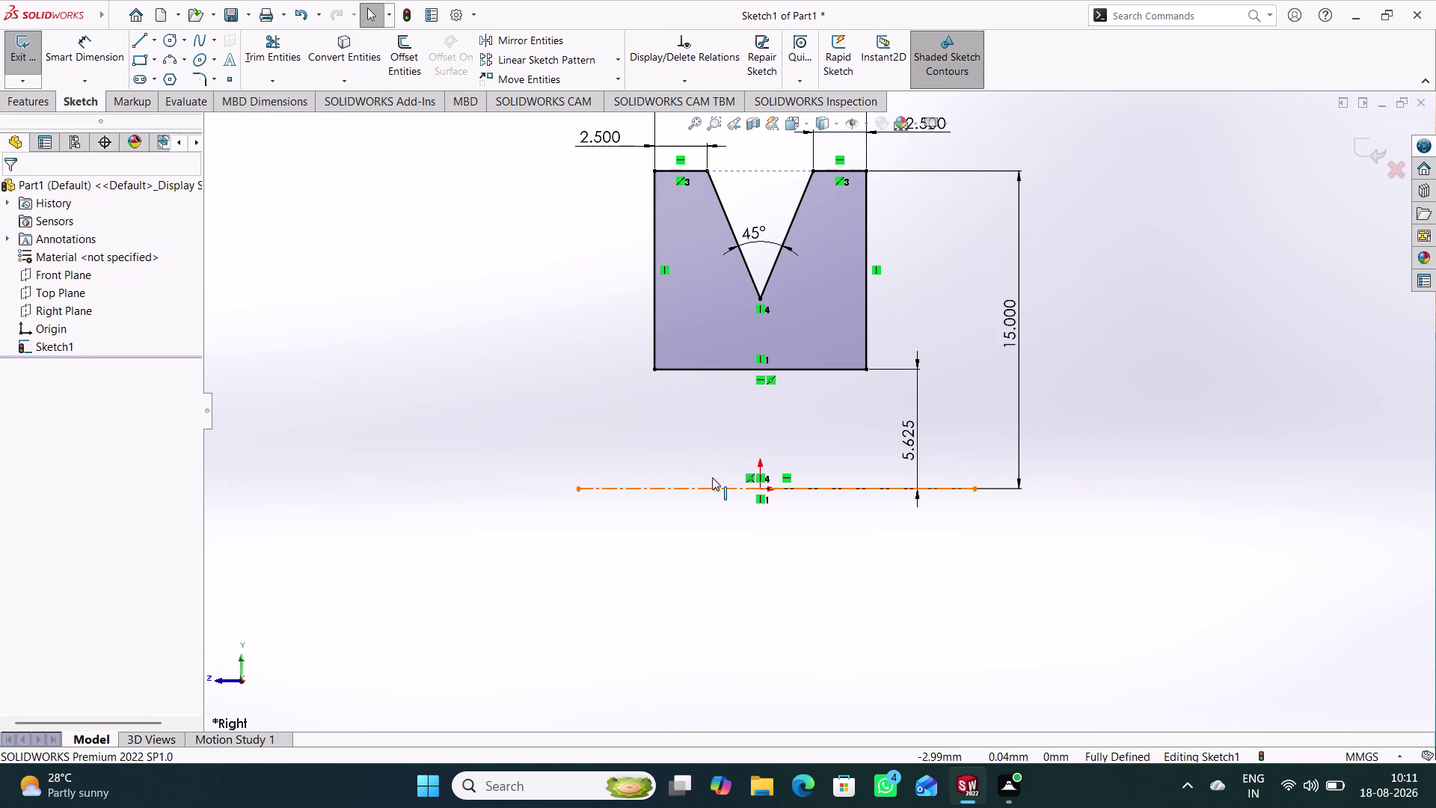
Exit the sketch and preview a 360° revolve of the profile about the centerline.
click(1364, 145)
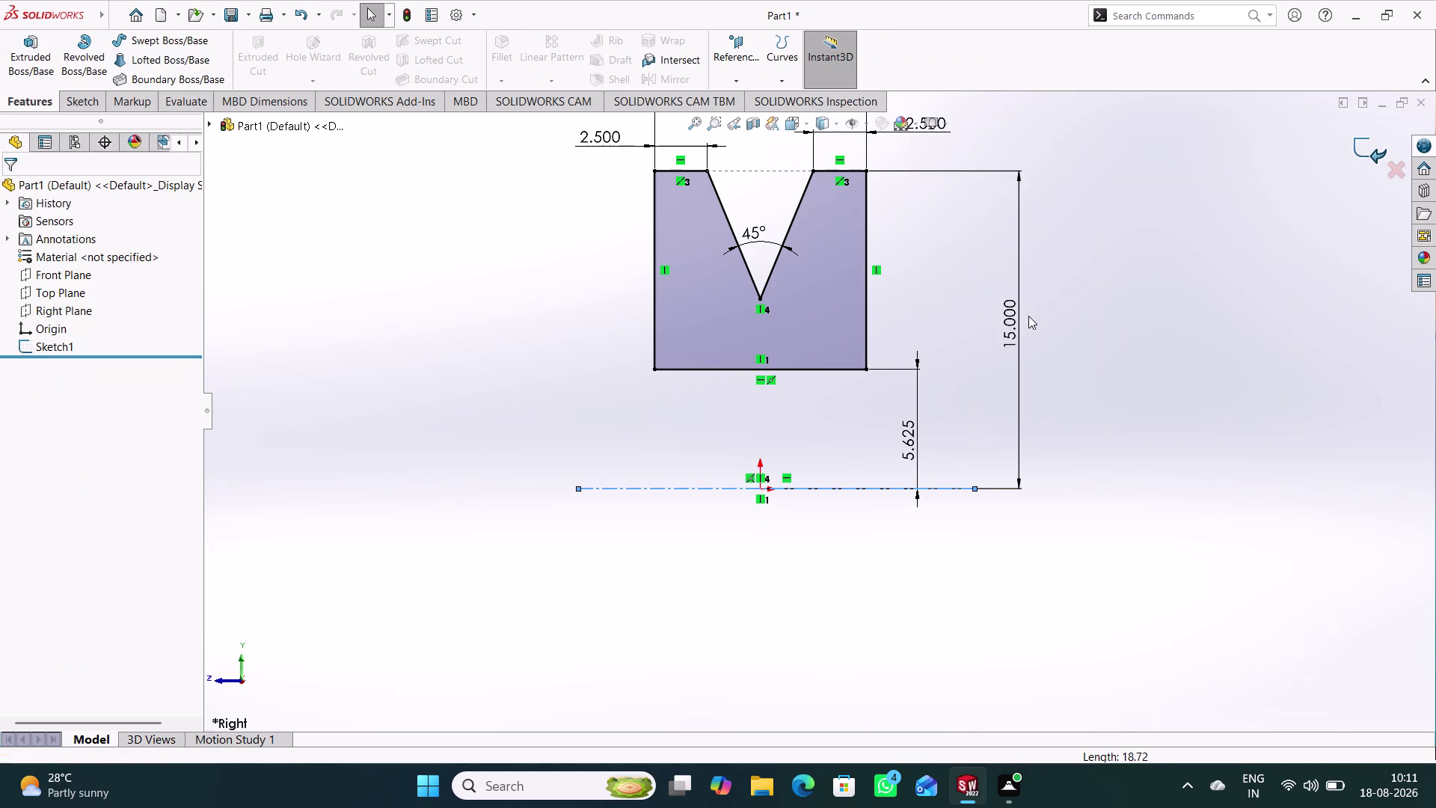
click(859, 487)
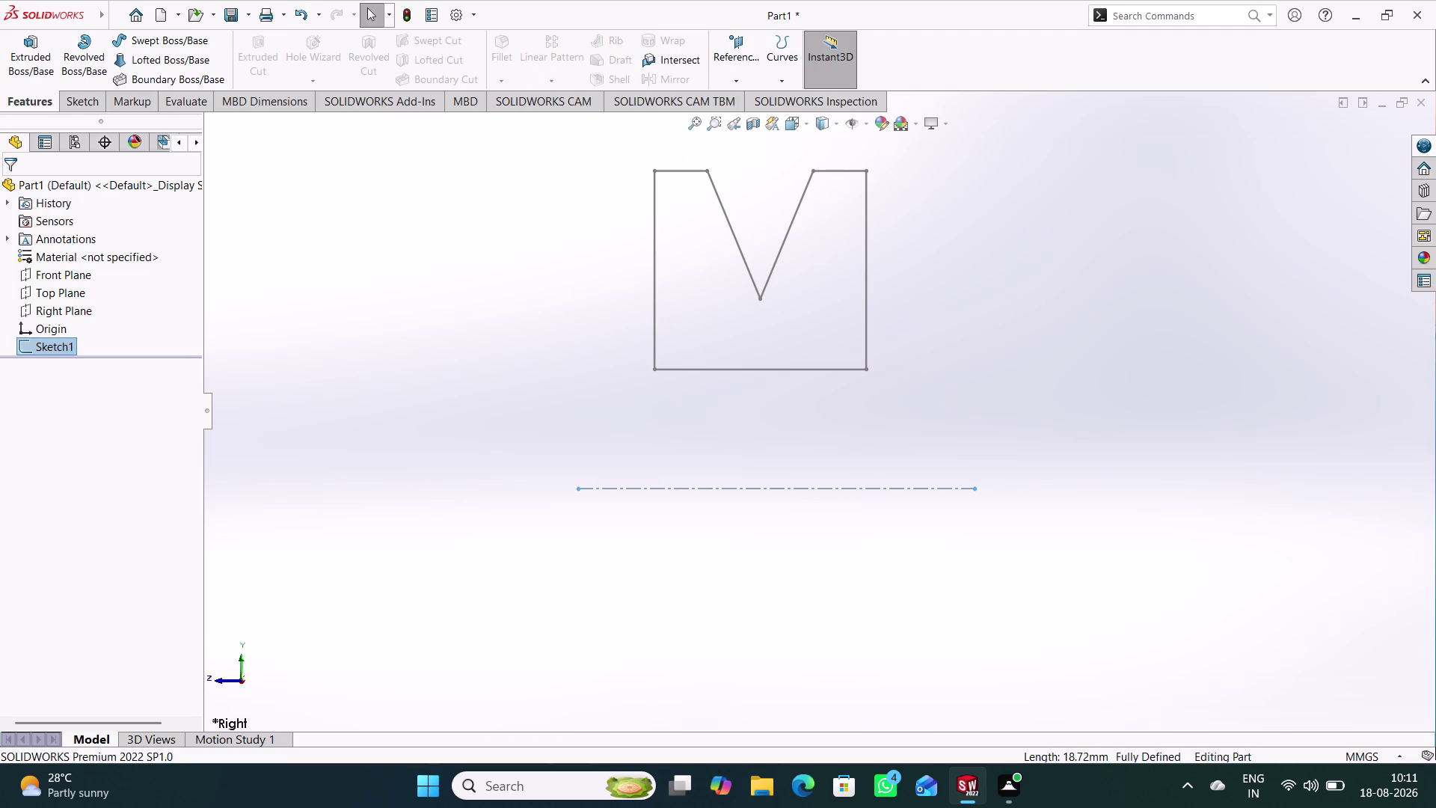
click(80, 71)
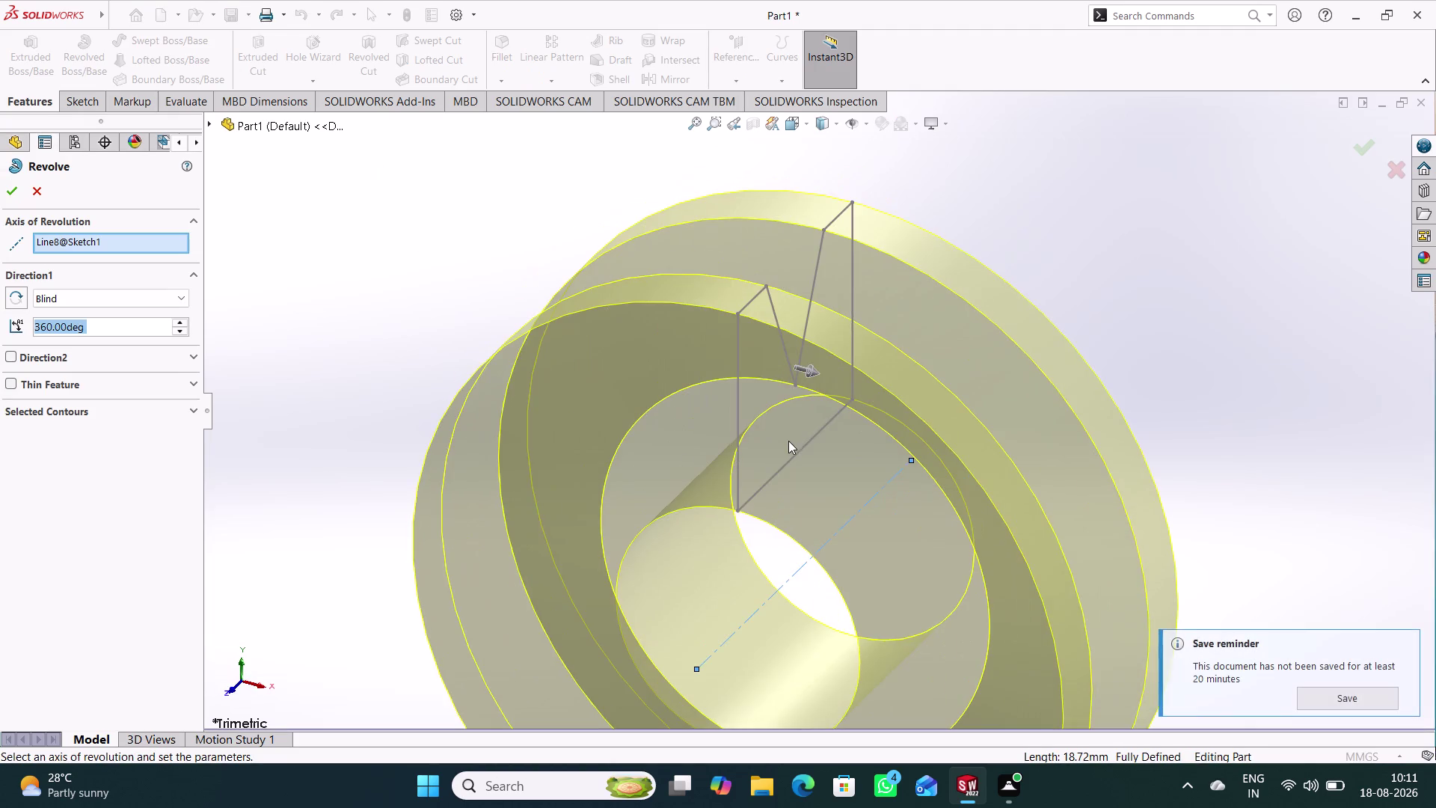
Accept the full 360° revolve to create Revolve1.
scroll(up, 3)
click(8, 195)
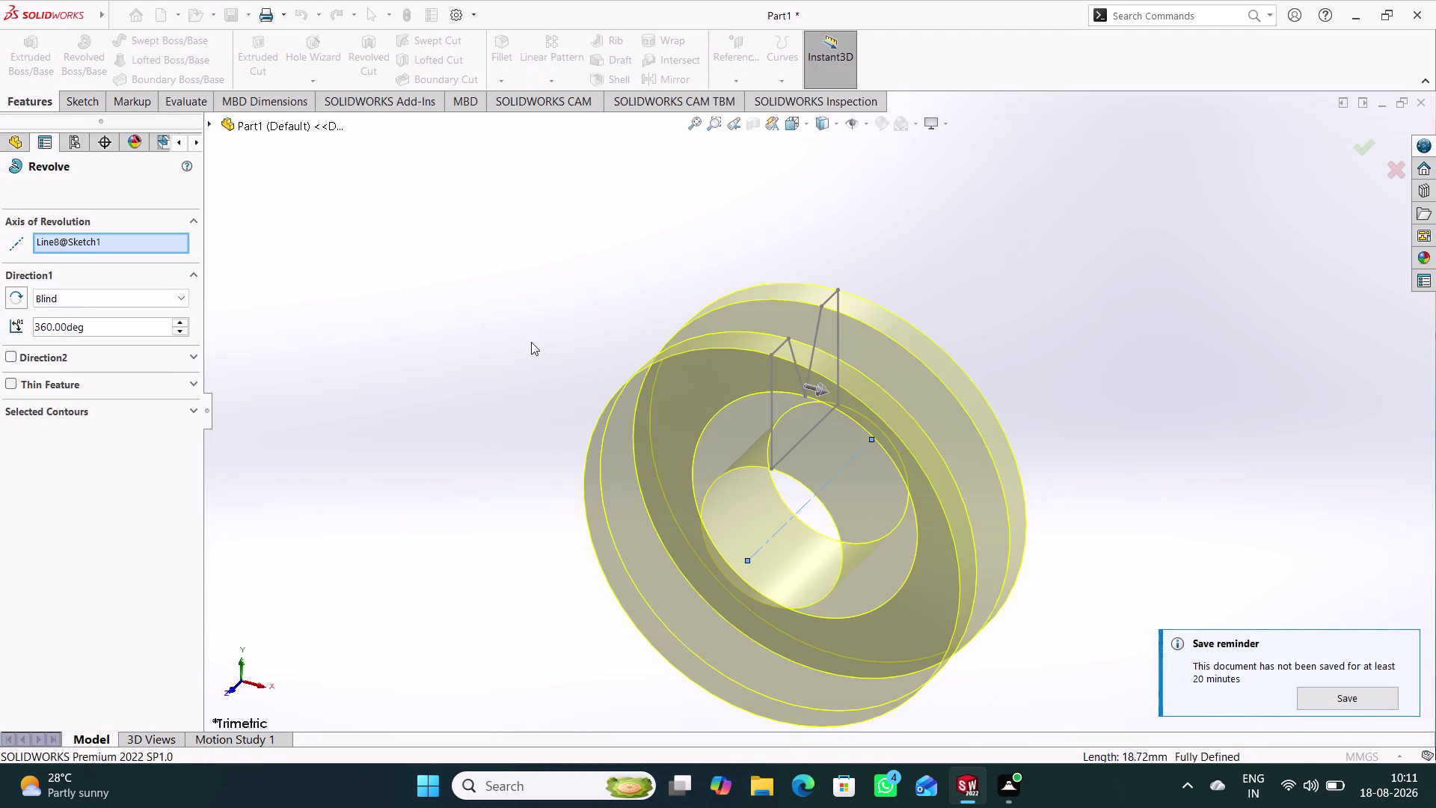
click(526, 344)
Orbit the bushing to inspect its bore from several angles.
middle_drag(539, 361, 835, 202)
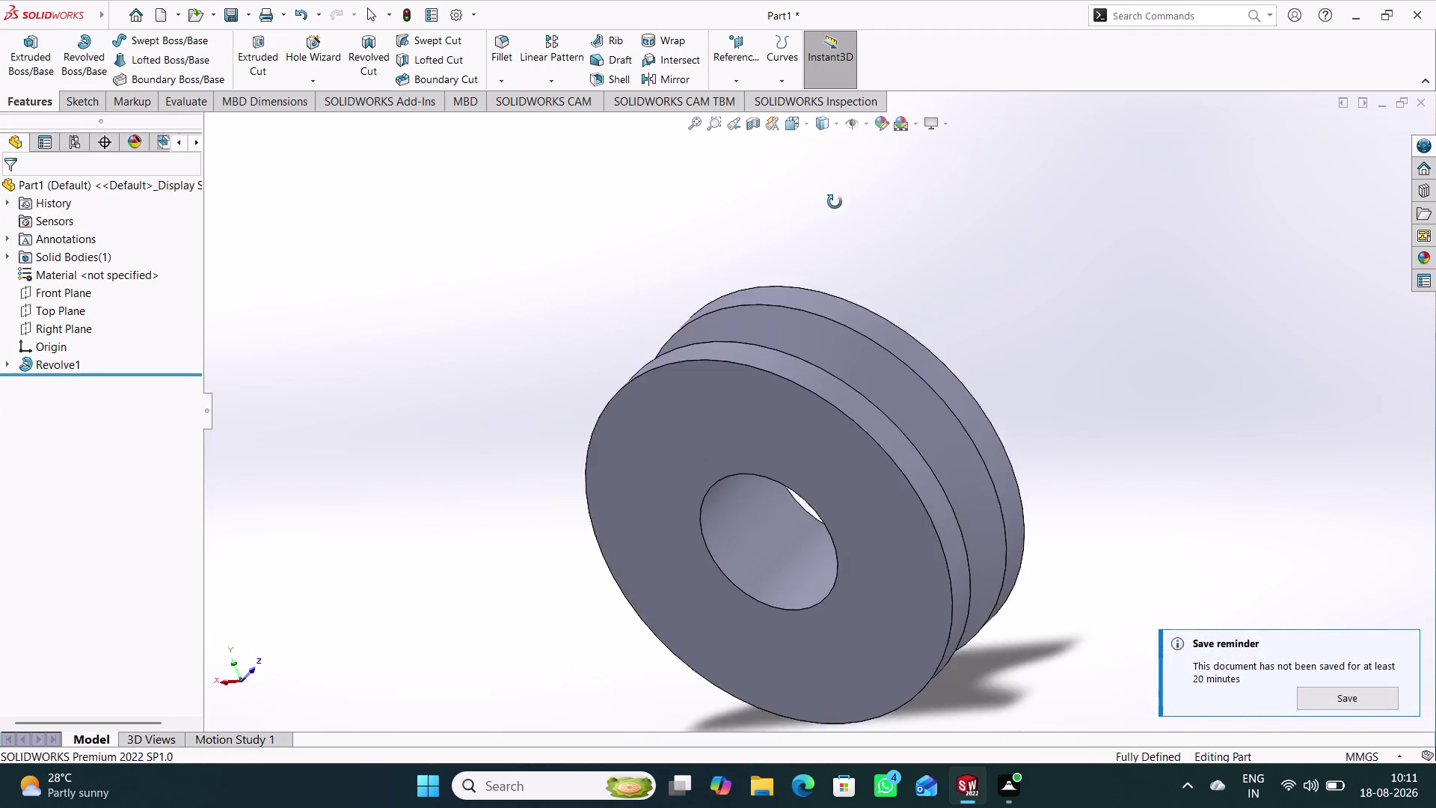
middle_drag(835, 202, 678, 381)
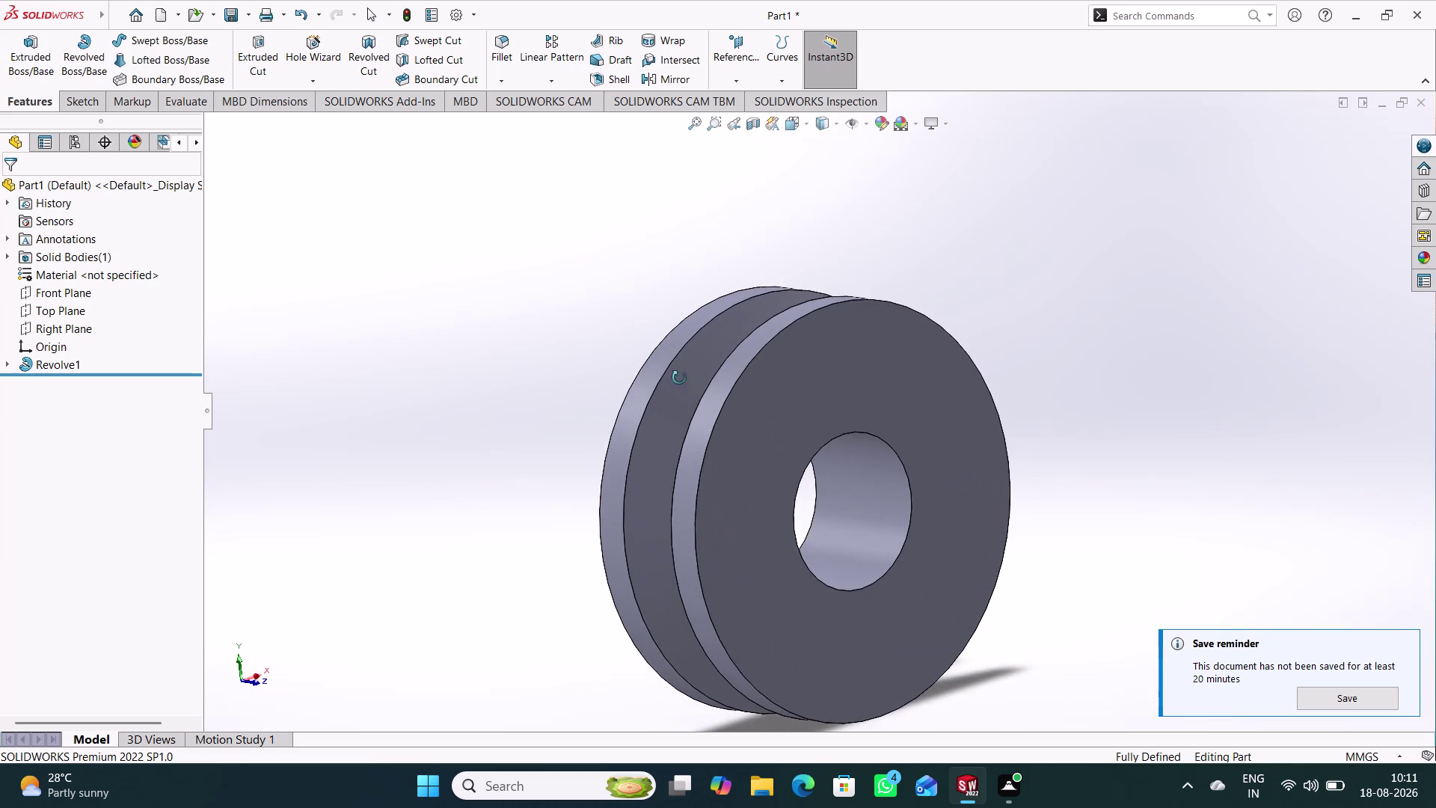
middle_drag(678, 381, 685, 356)
middle_drag(686, 350, 668, 364)
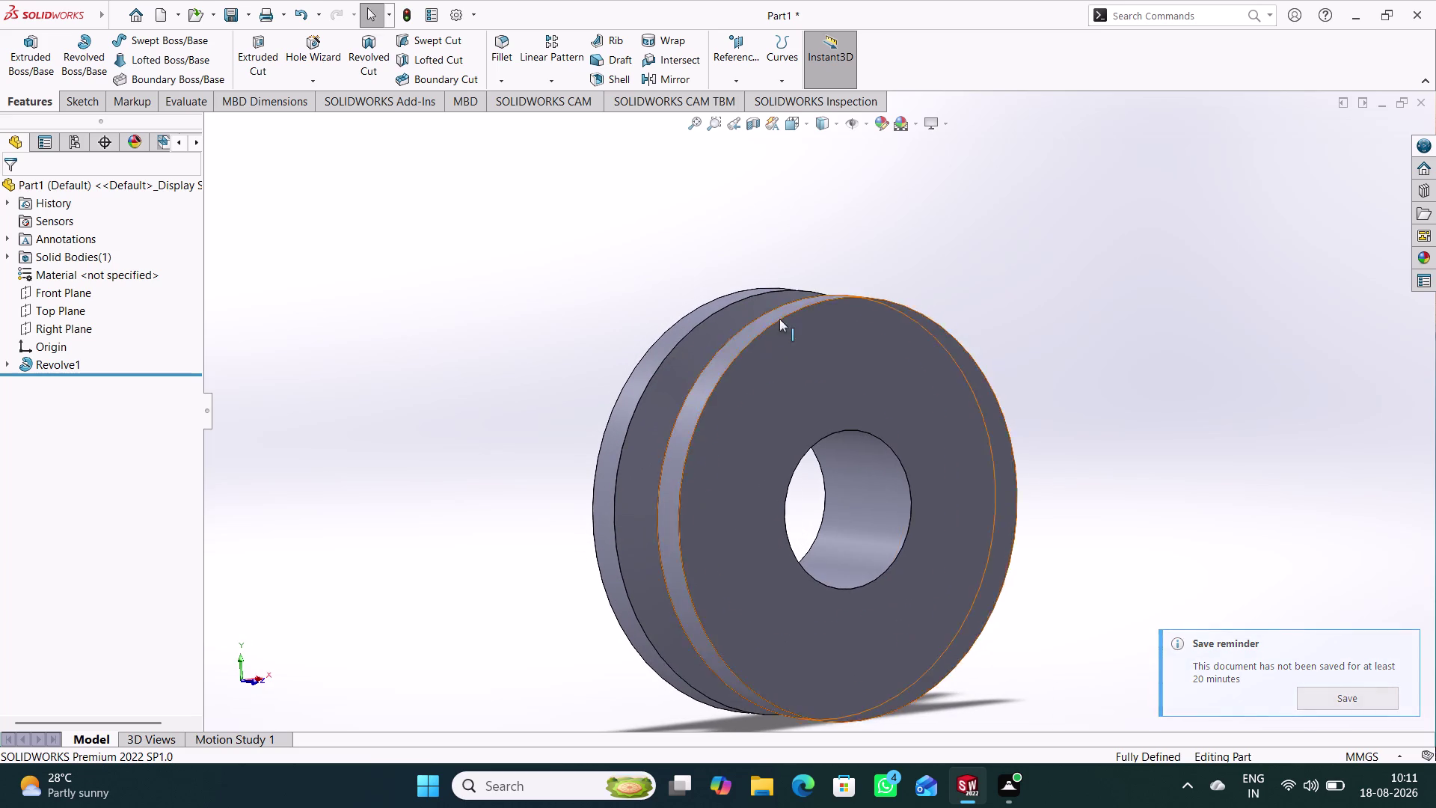
right_click(75, 259)
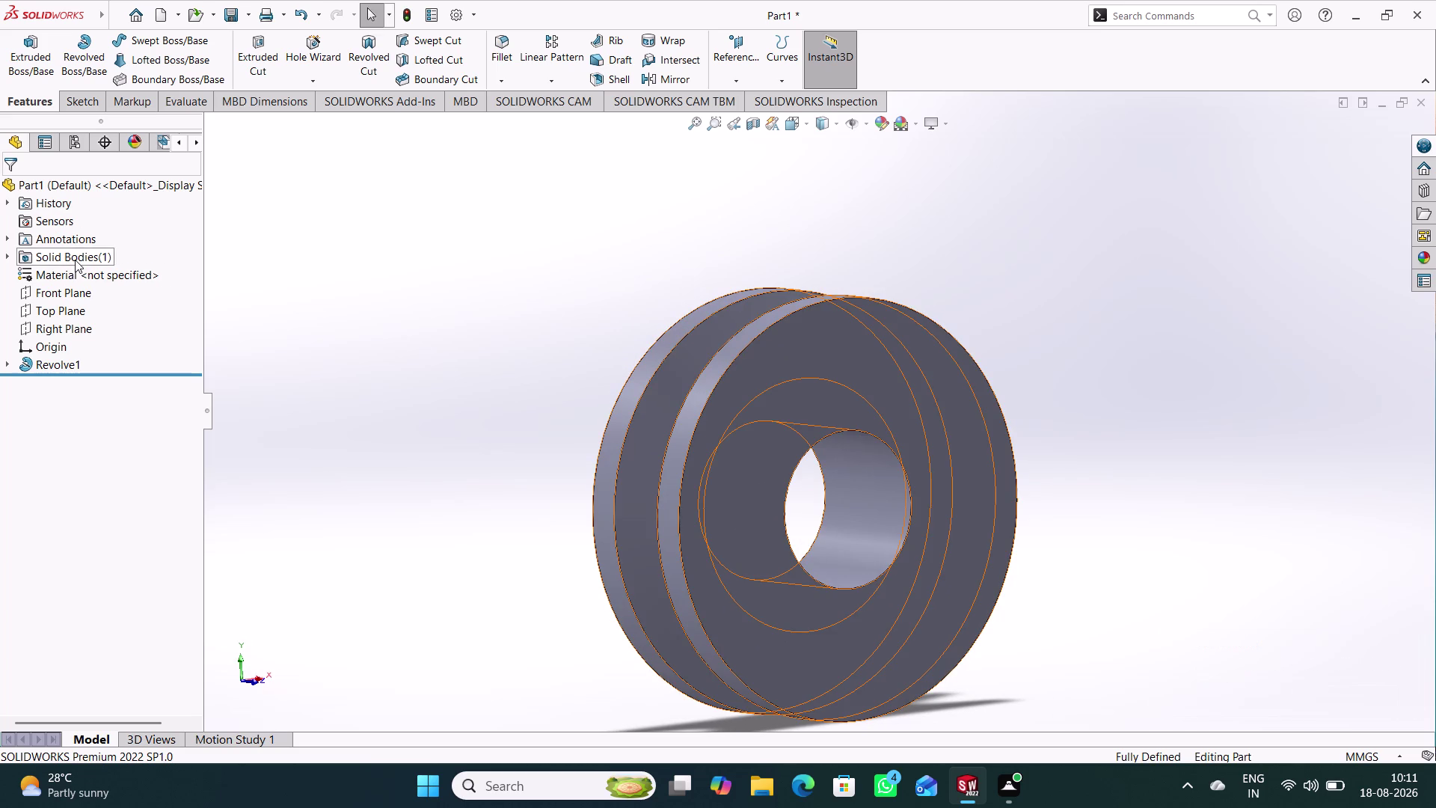
click(260, 263)
Apply Plain Carbon Steel as the bushing's material.
right_click(88, 271)
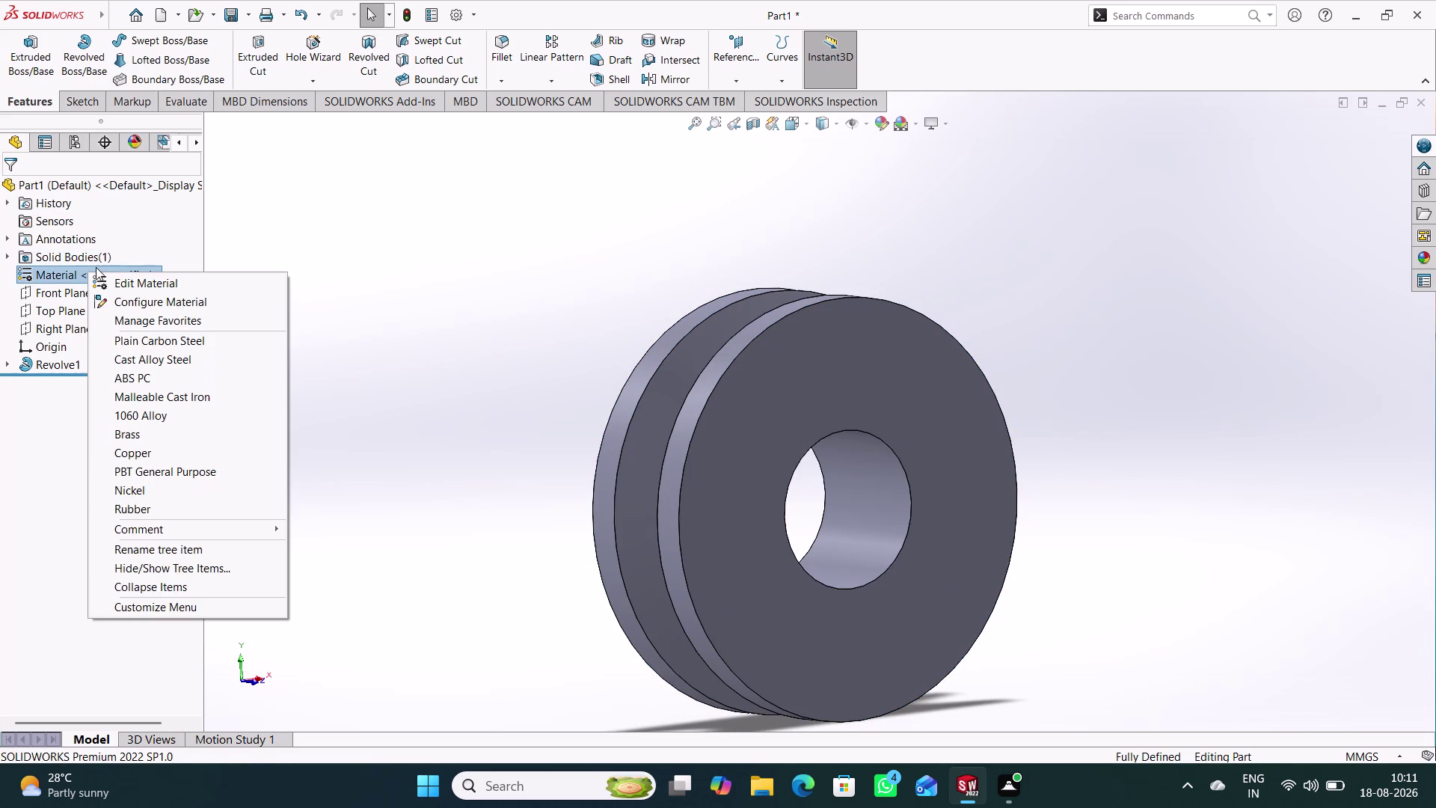
click(124, 286)
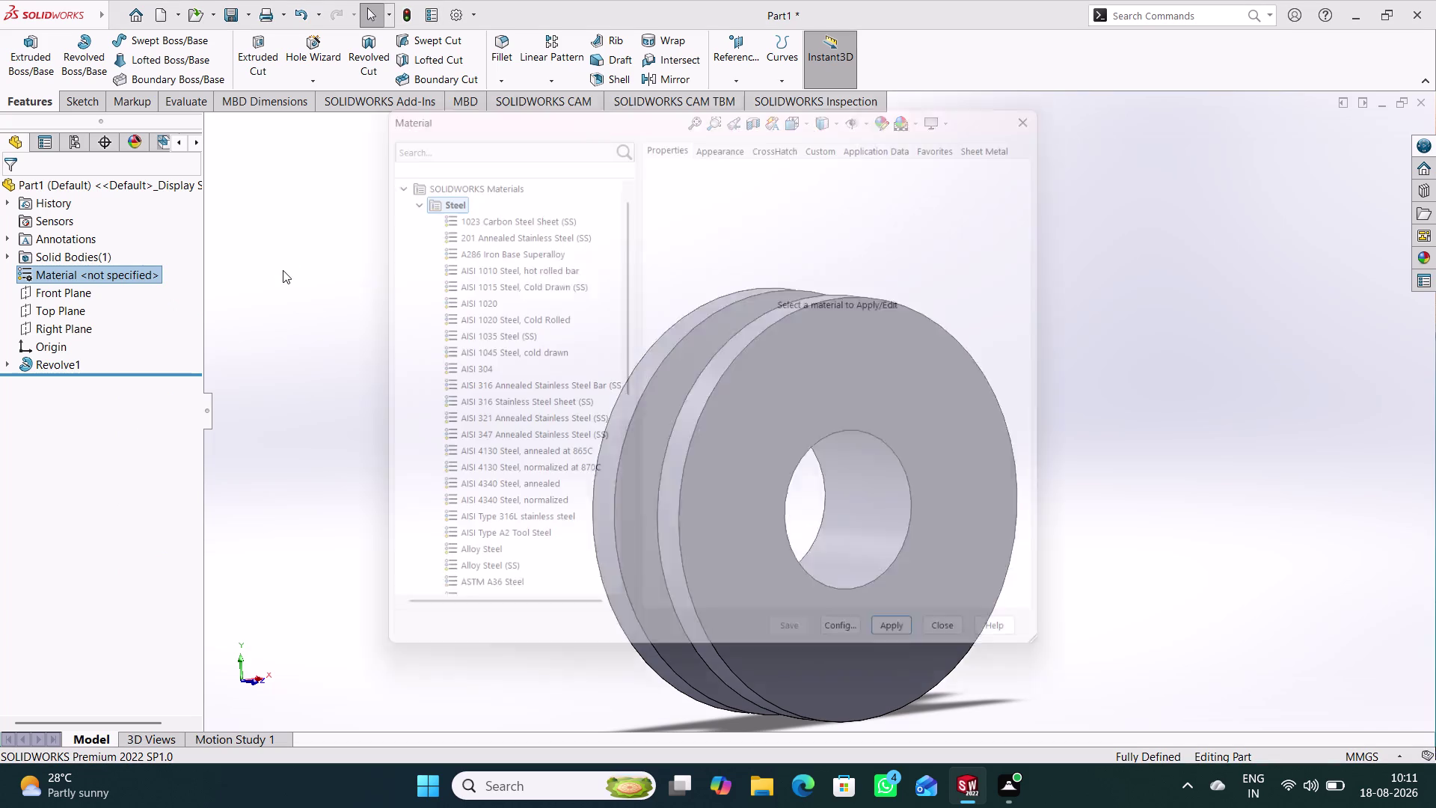
scroll(down, 3)
click(455, 493)
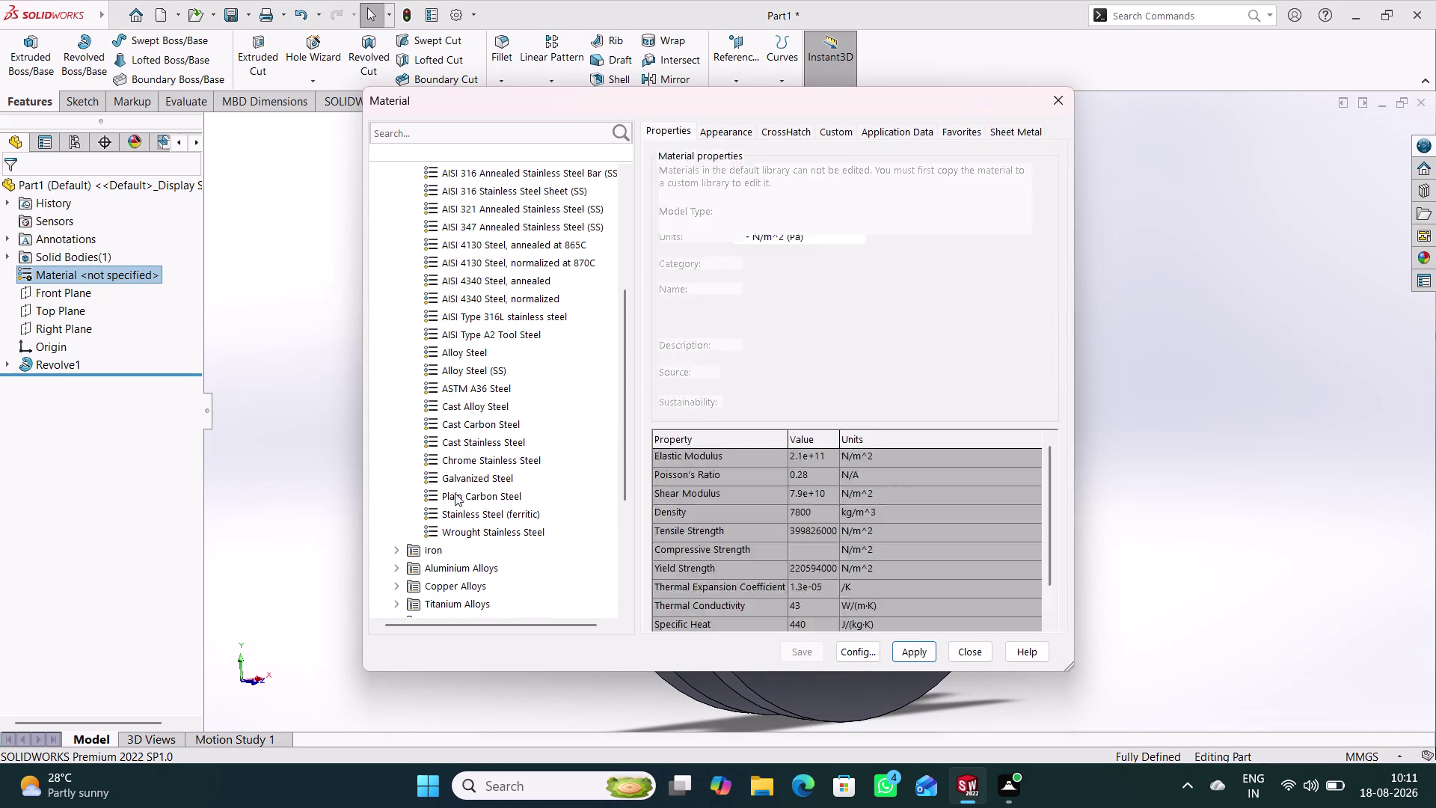
click(908, 654)
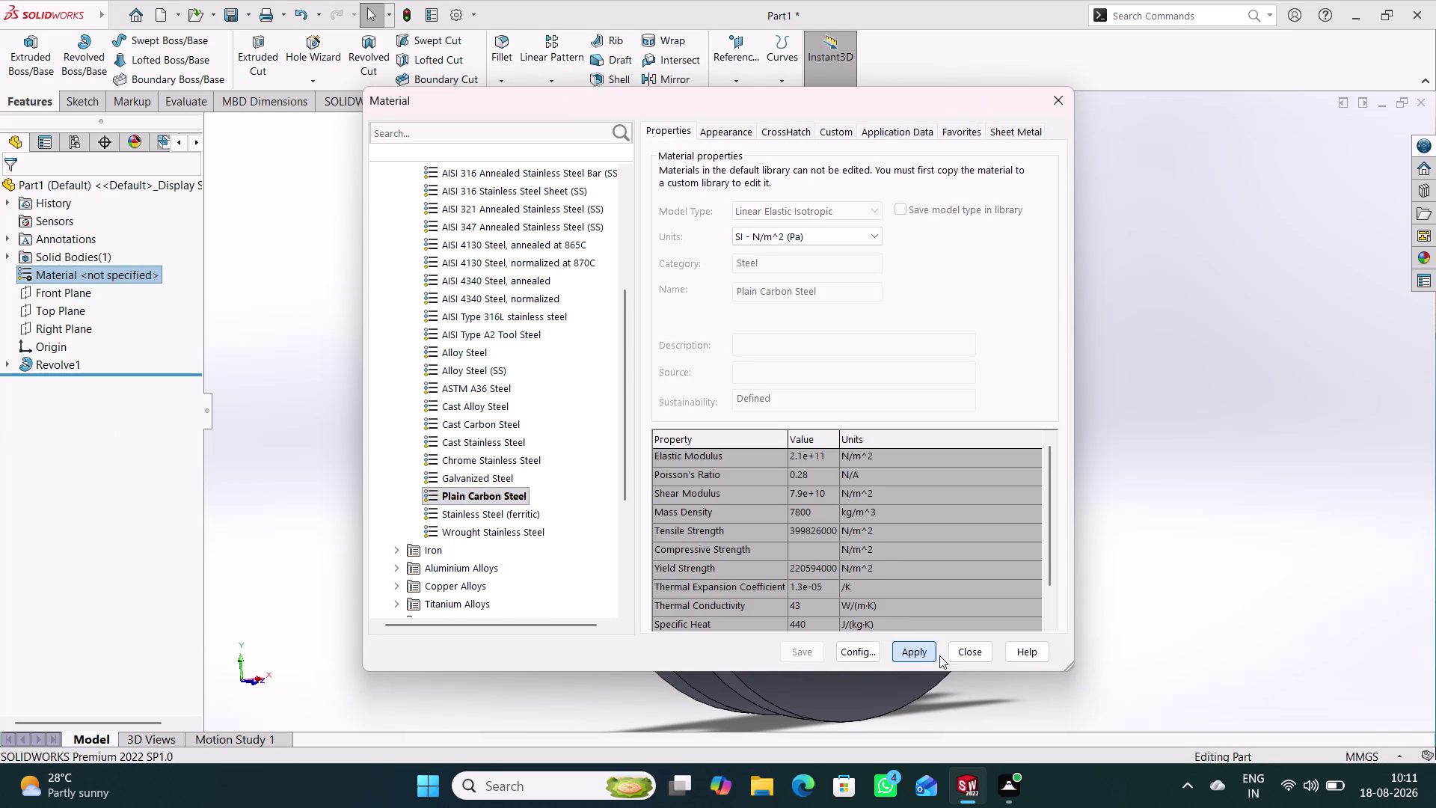
click(972, 653)
middle_drag(777, 425, 770, 421)
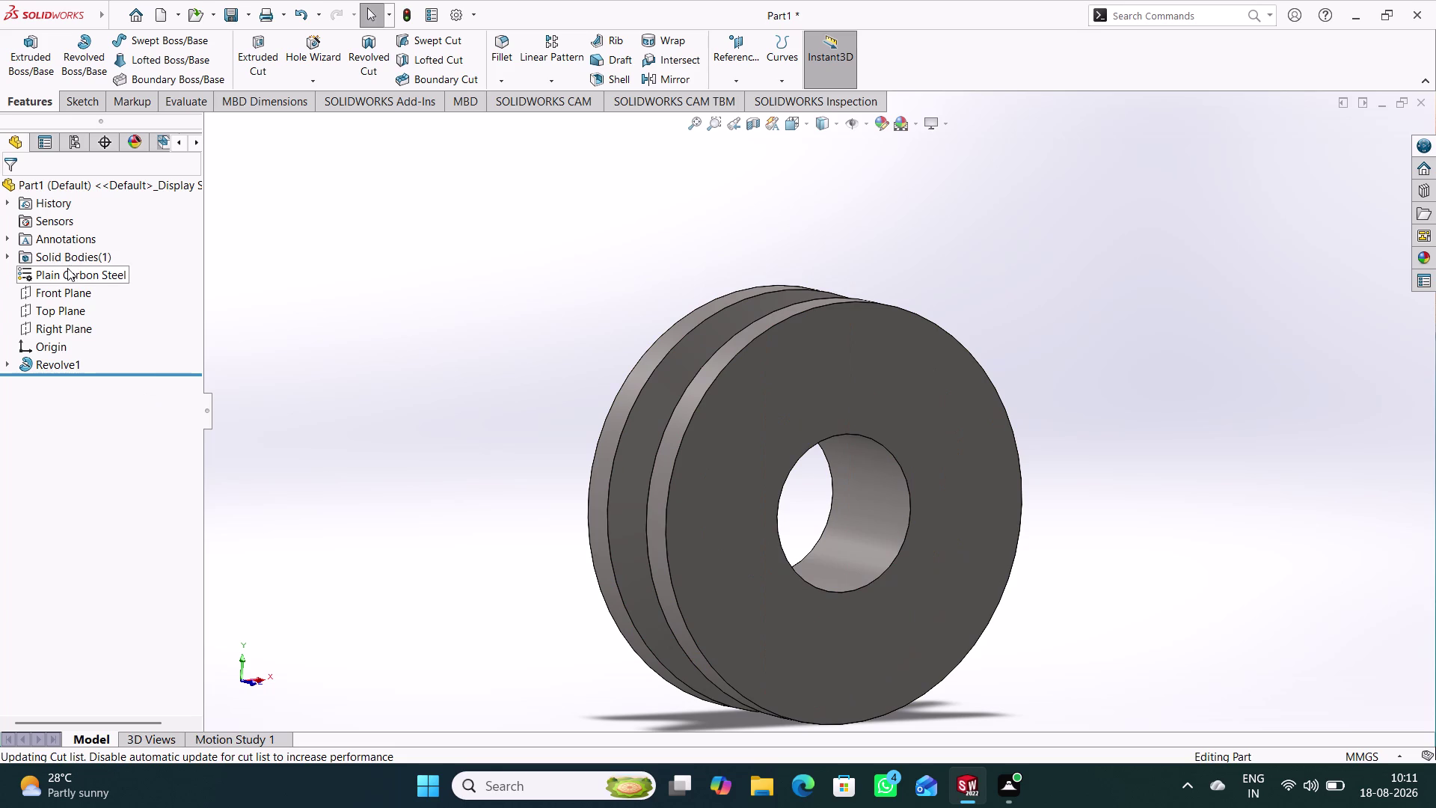
Try Wrought Stainless Steel, then Stainless Steel (ferritic), on the bushing.
right_click(67, 269)
click(110, 279)
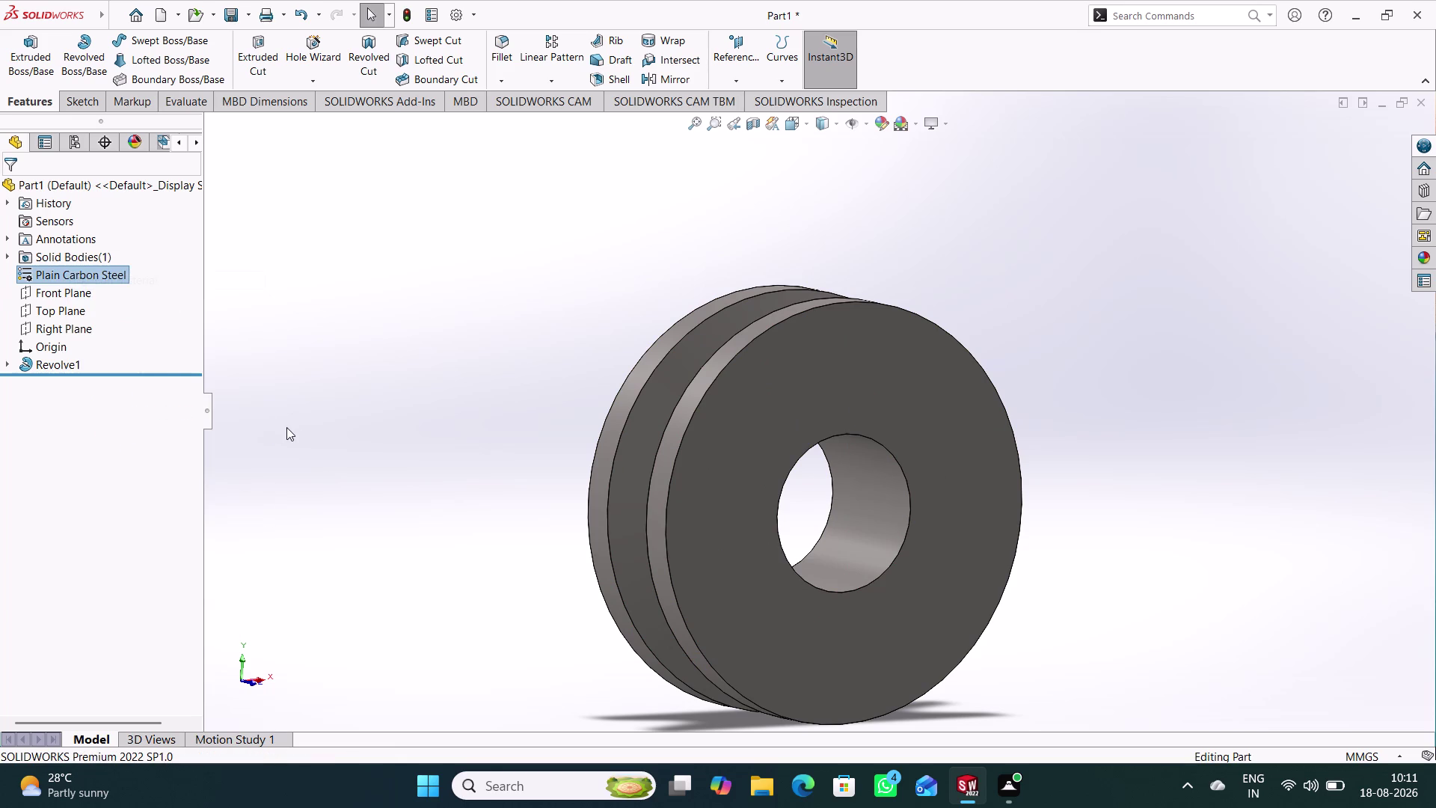
scroll(down, 3)
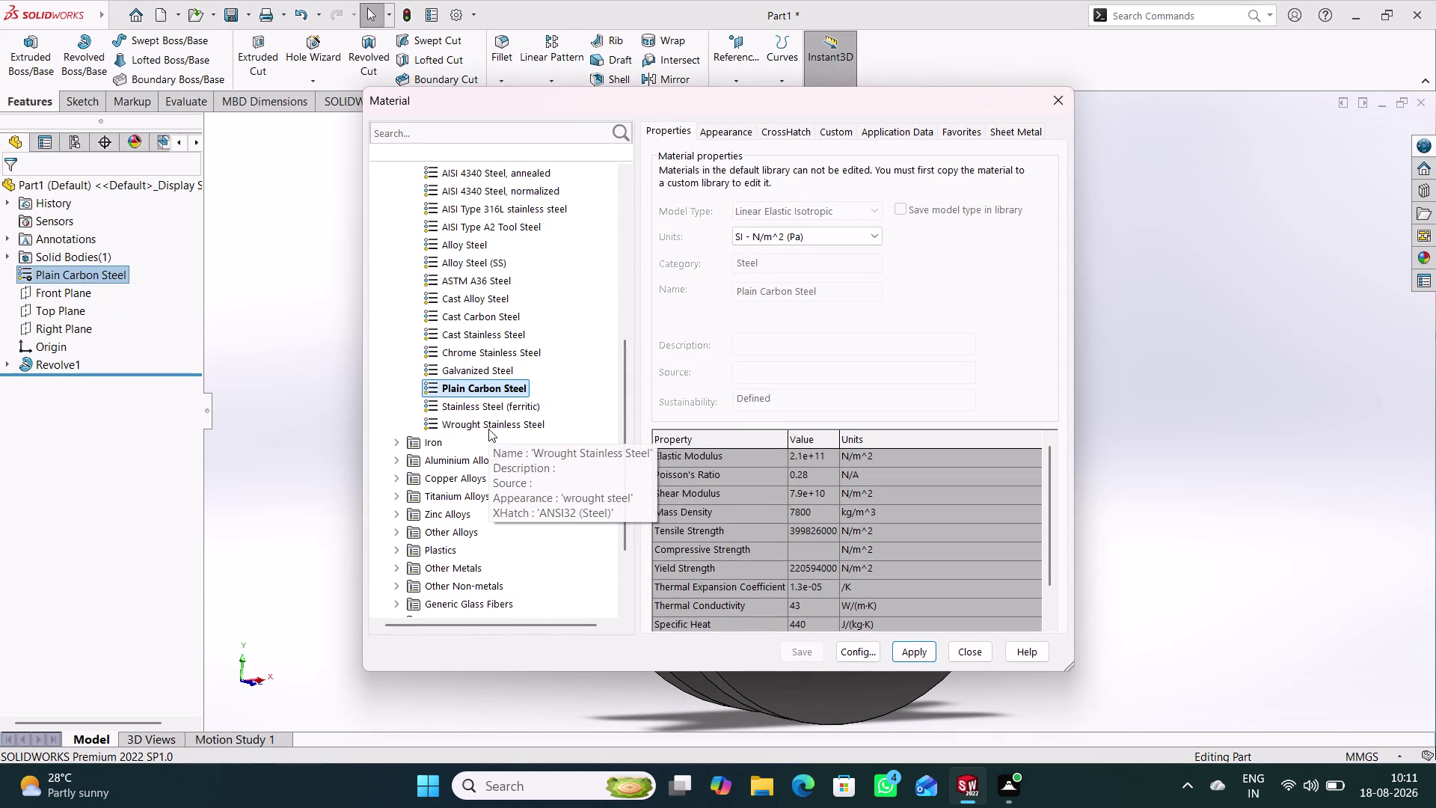
click(490, 422)
click(914, 656)
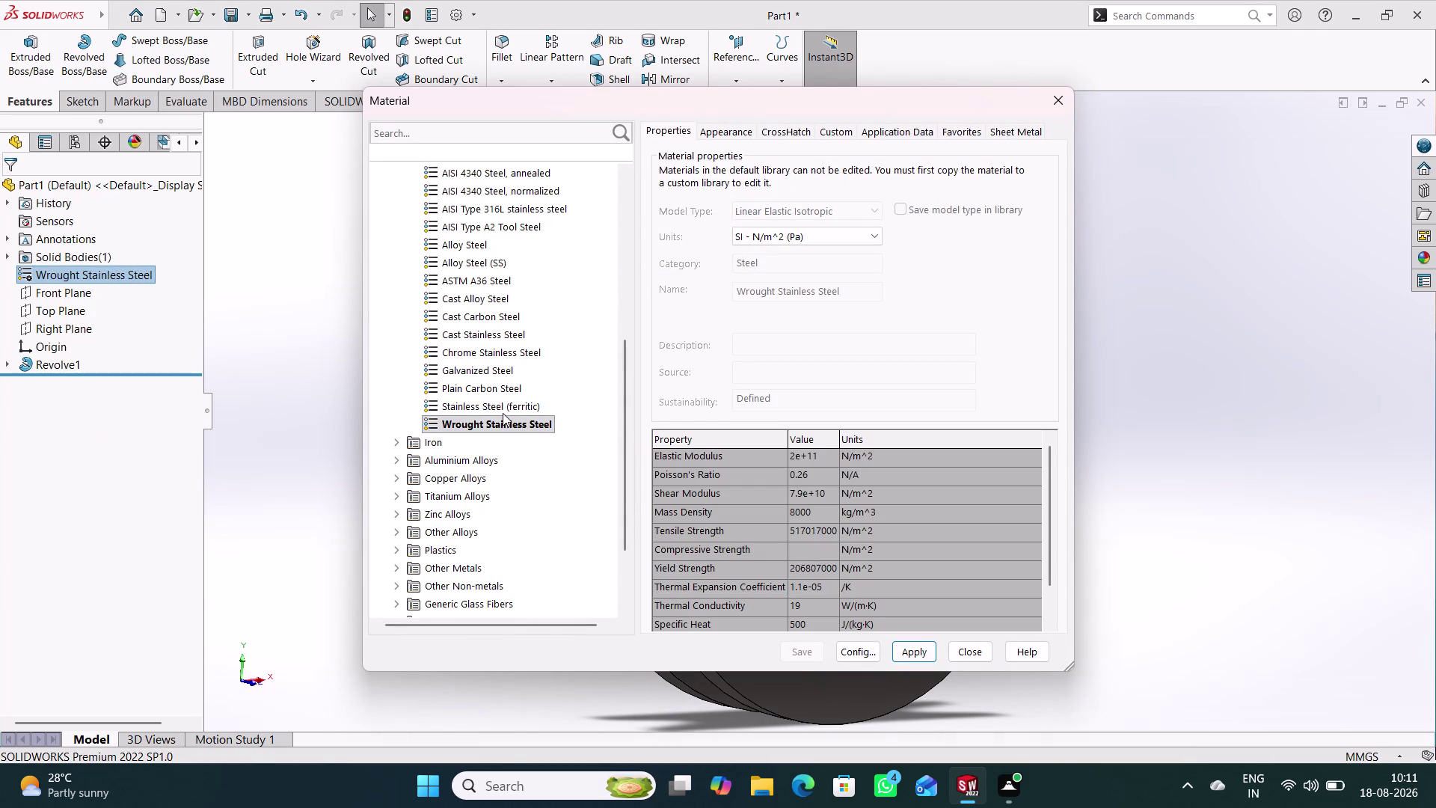
click(502, 412)
click(911, 657)
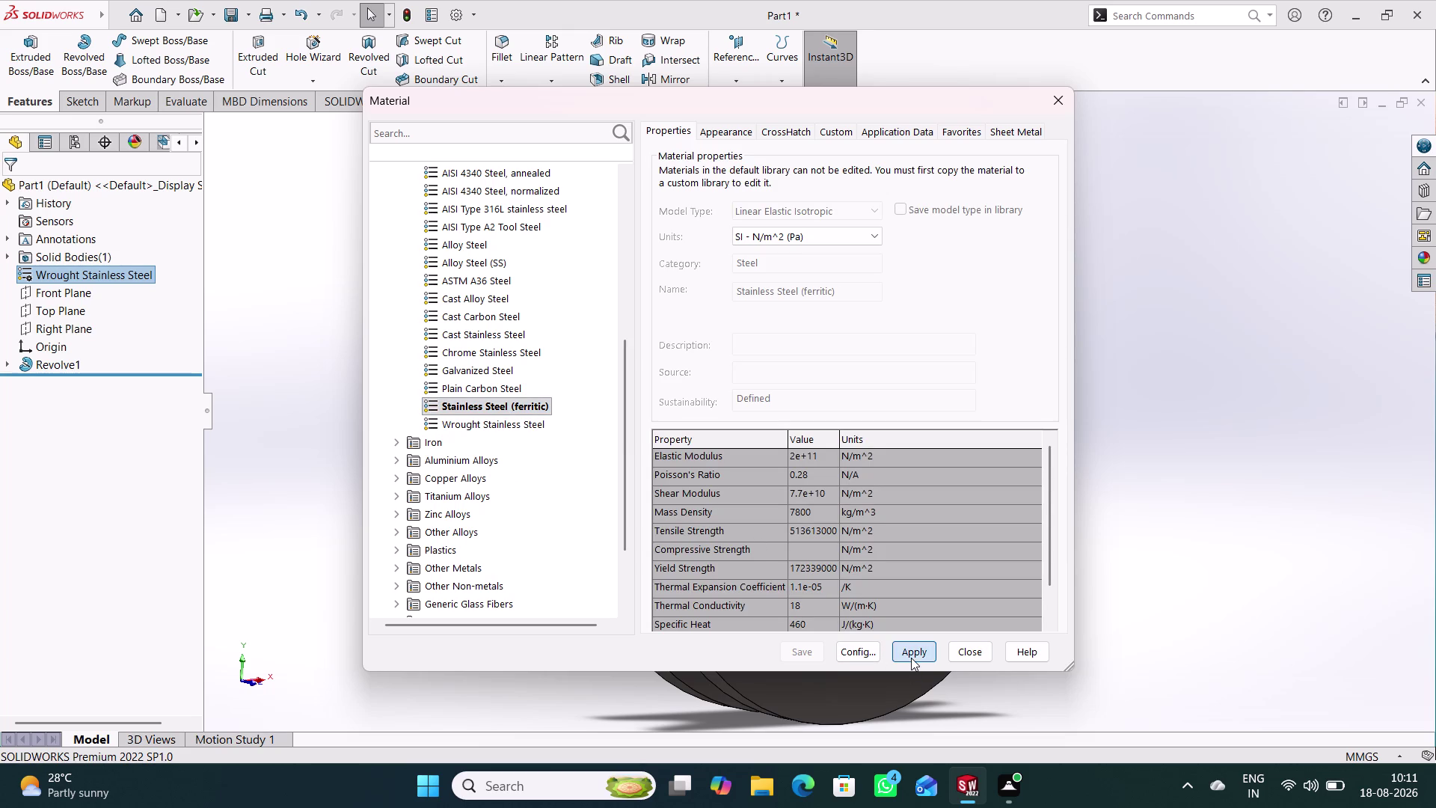
Apply Galvanized Steel to the bushing and close the material editor.
click(461, 373)
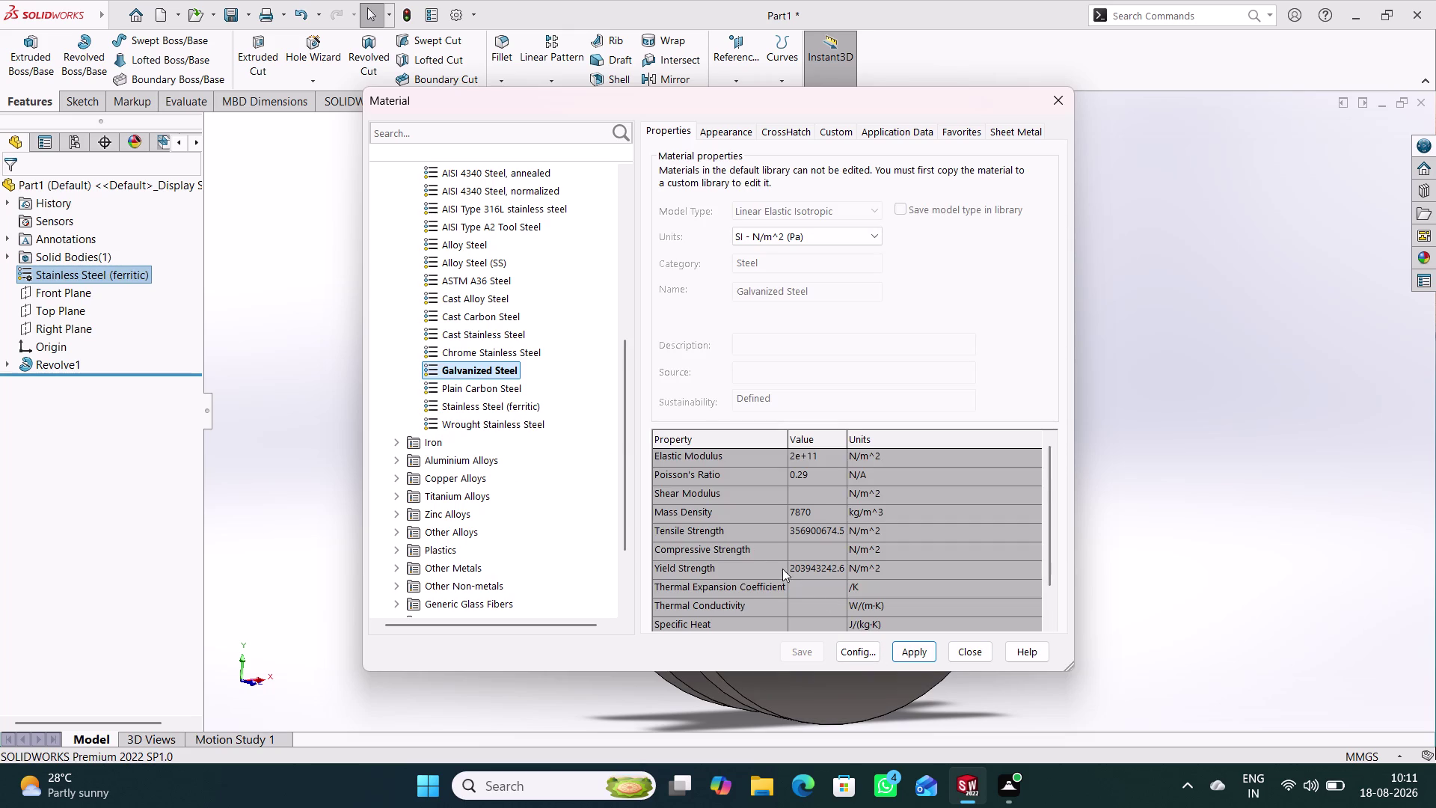
click(906, 654)
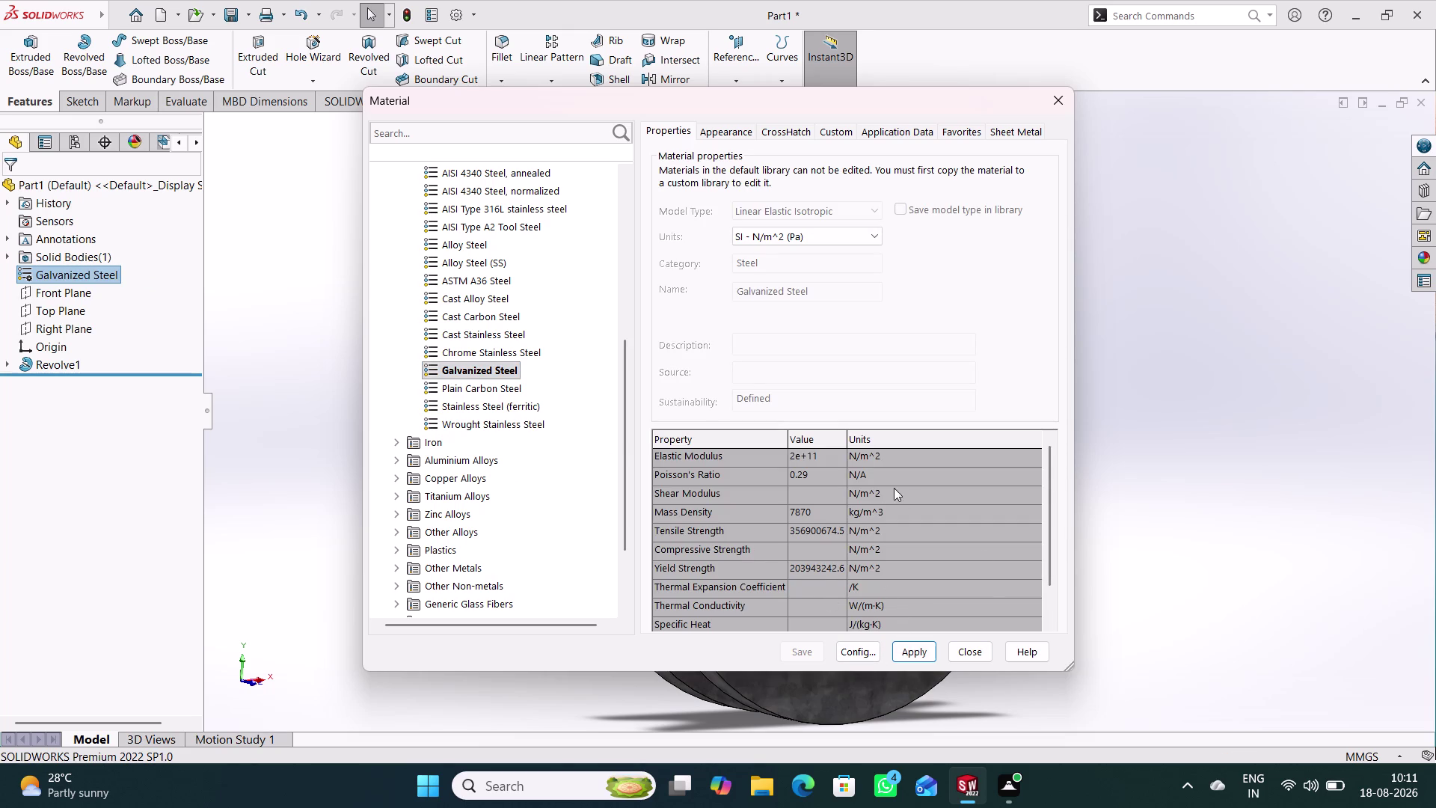
click(965, 654)
middle_click(1075, 464)
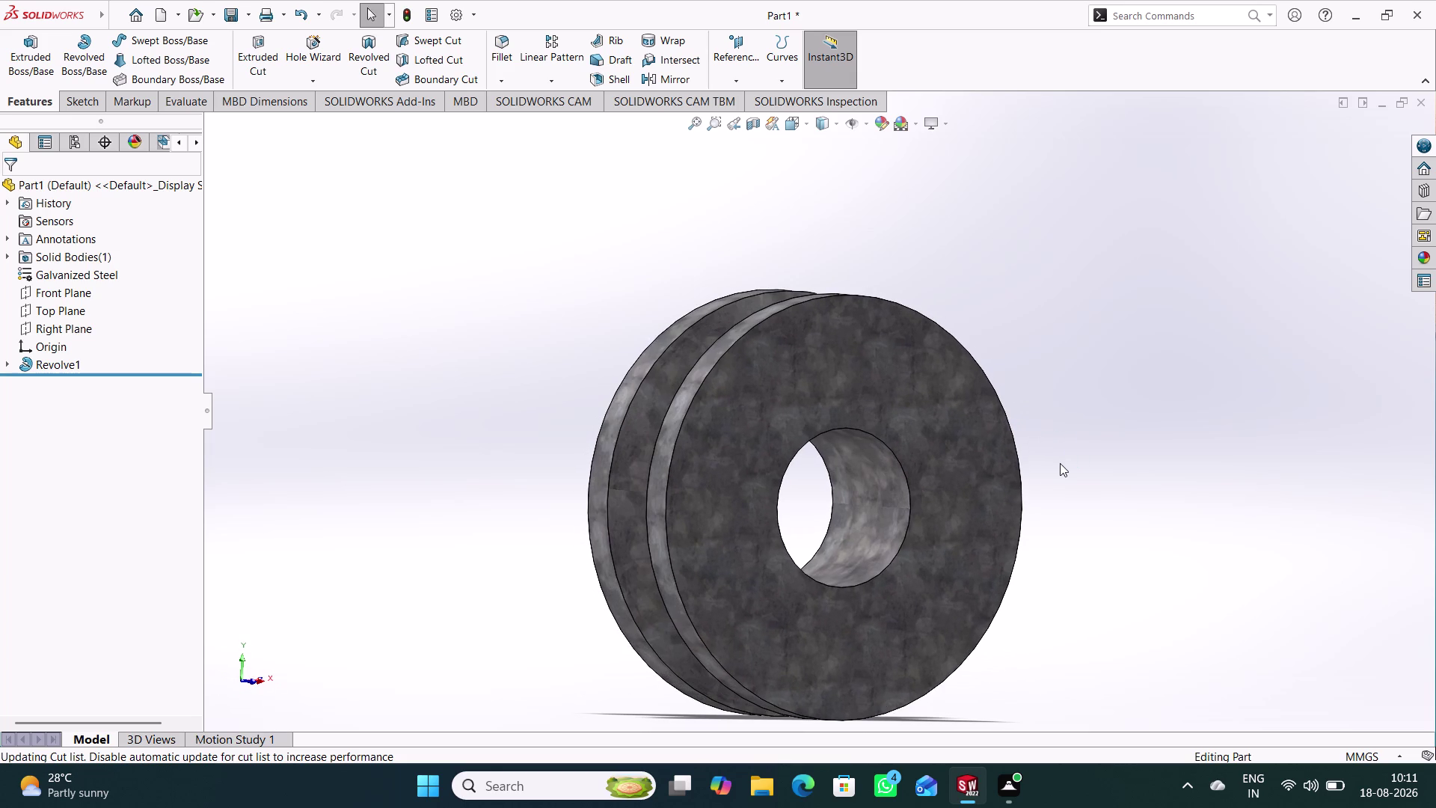
key(ctrl+s)
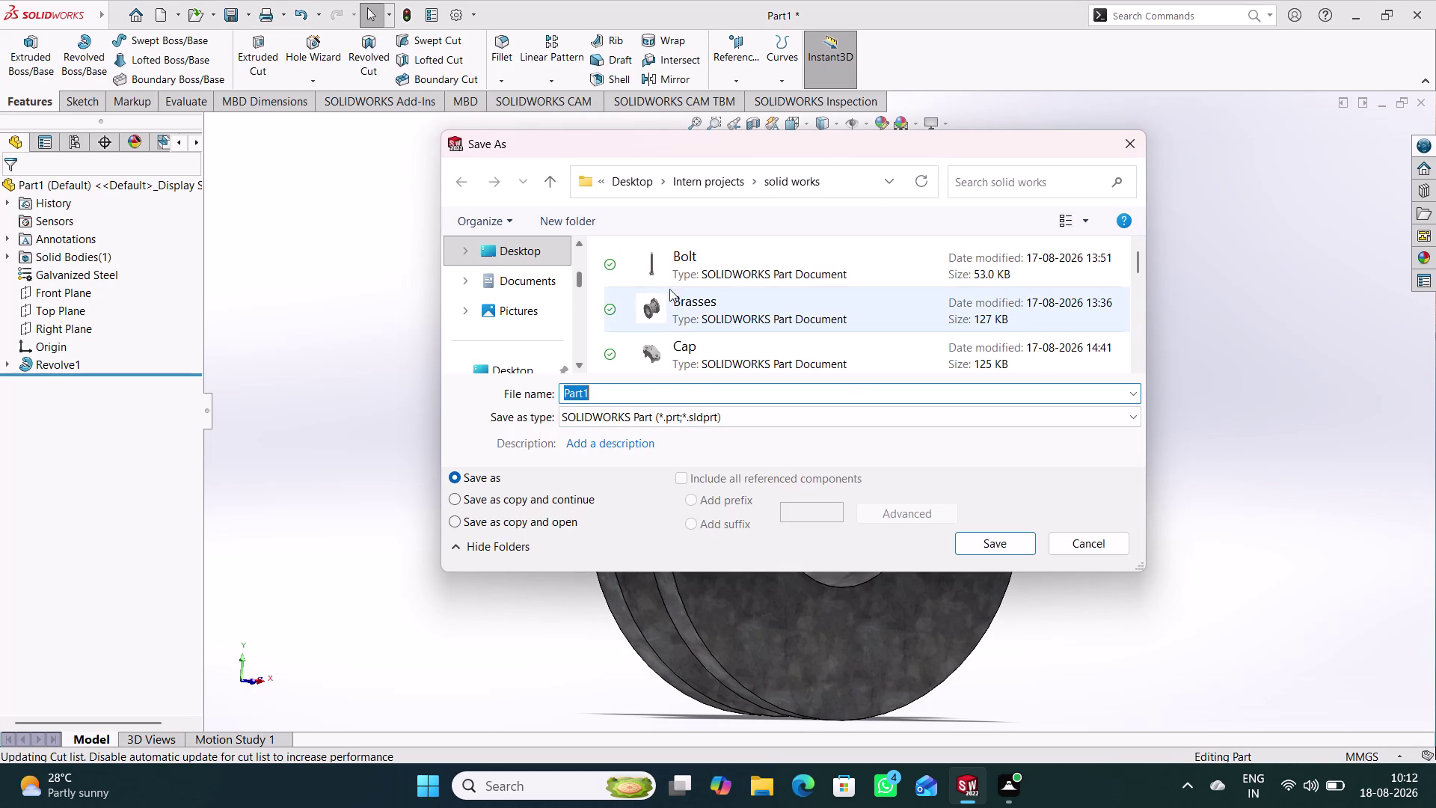
Save the part with the file name 'Pulley 1'.
scroll(down, 3)
scroll(down, 3)
scroll(down, 3)
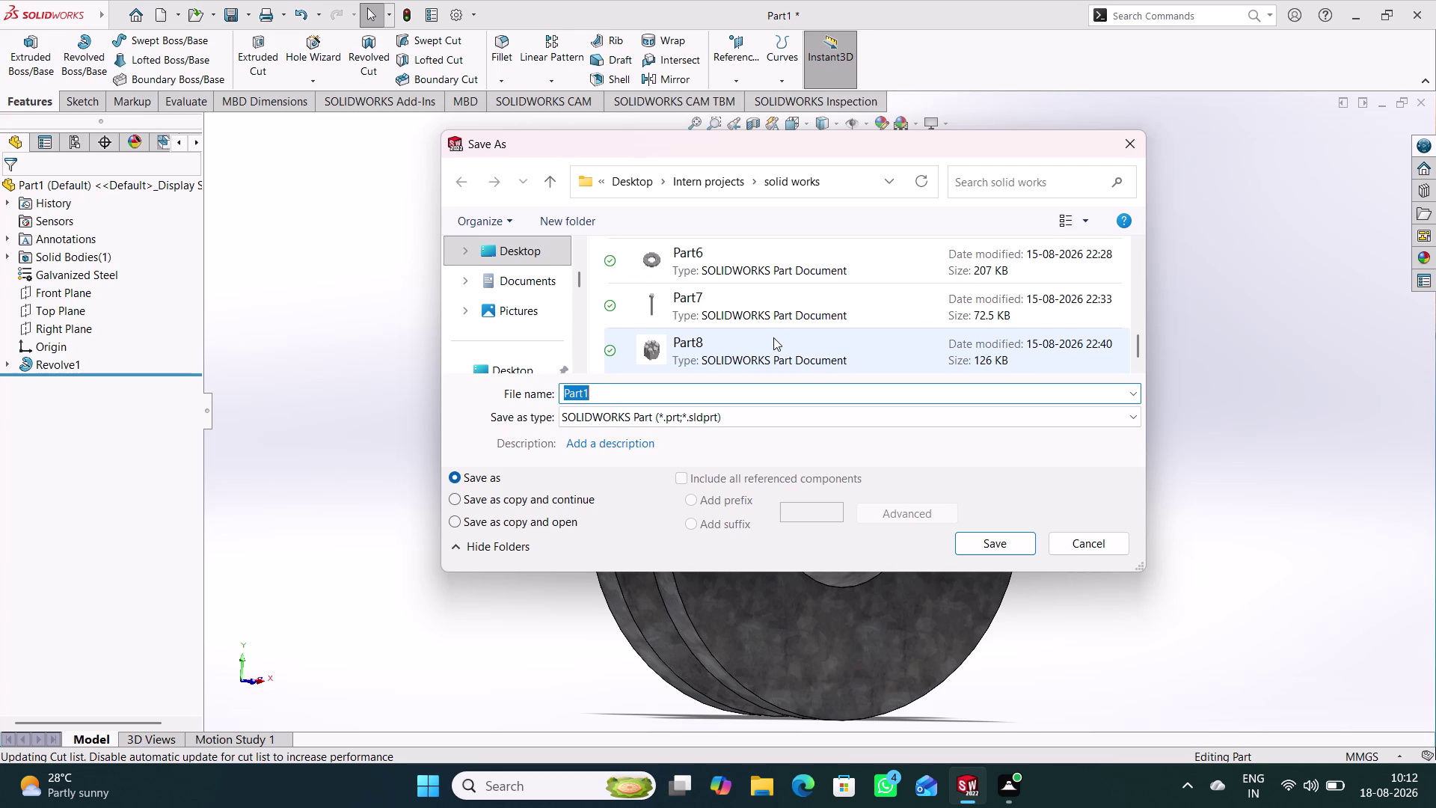
scroll(down, 3)
scroll(up, 3)
scroll(up, 3)
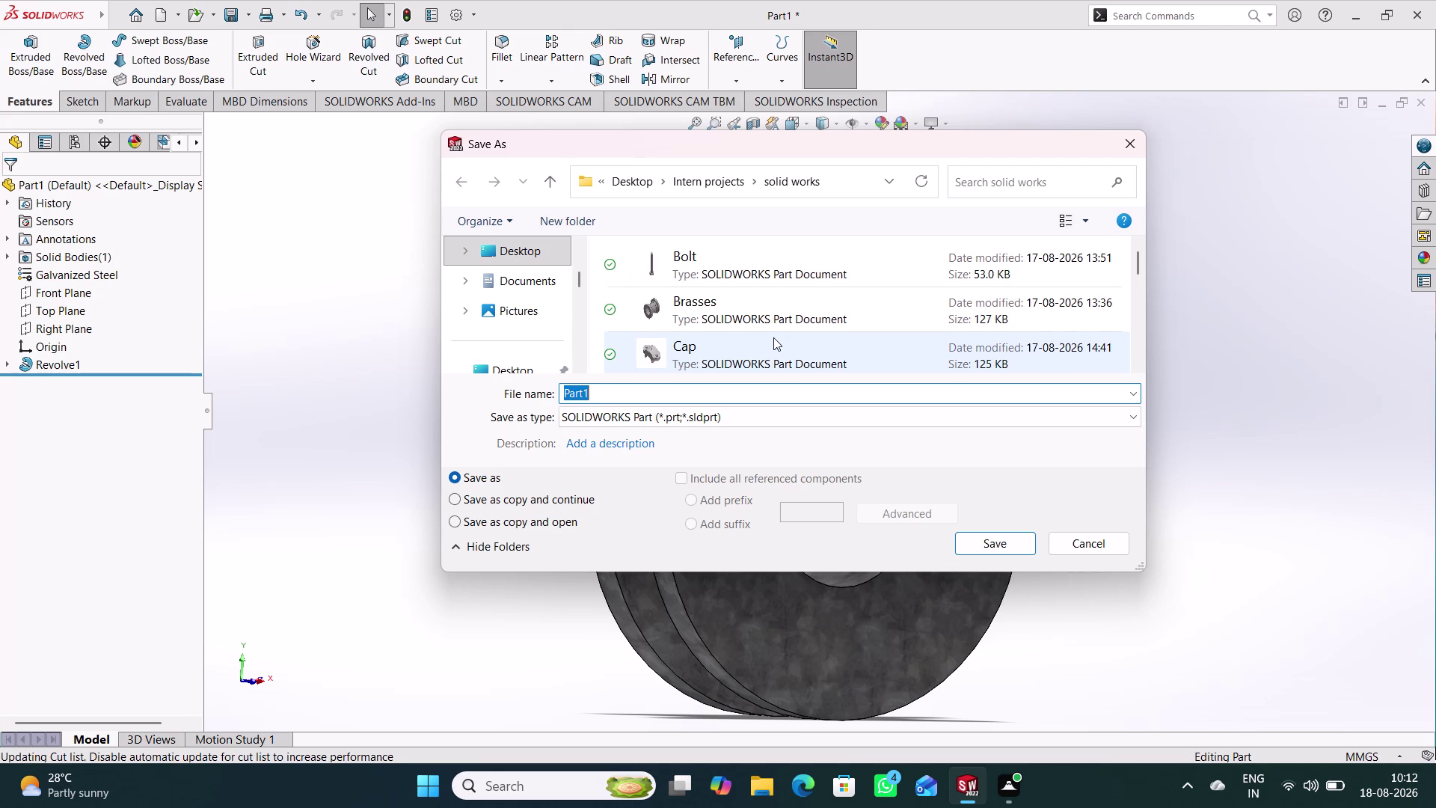
scroll(down, 3)
scroll(down, 3)
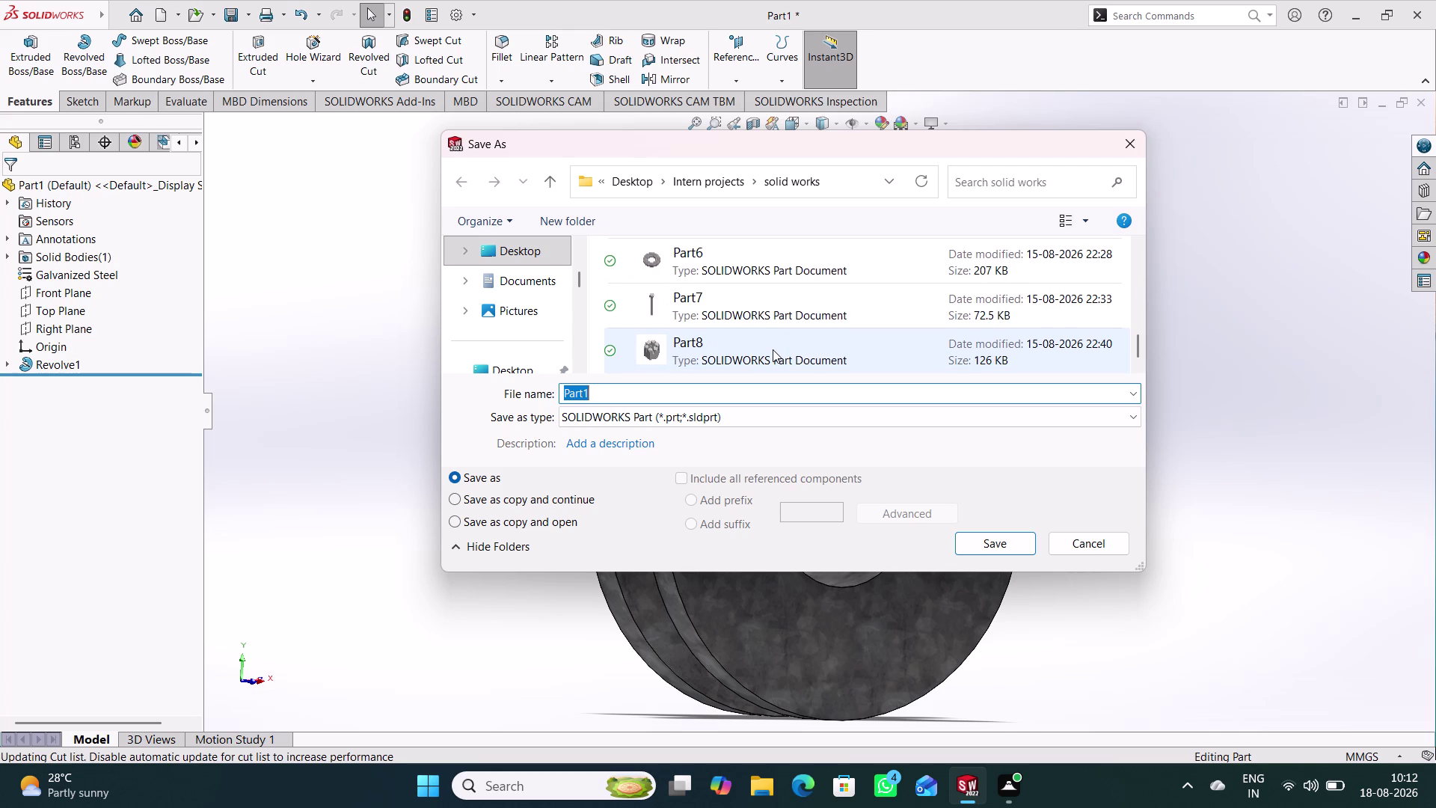
scroll(up, 3)
scroll(up, 3)
scroll(up, 3)
scroll(down, 3)
scroll(down, 3)
scroll(up, 3)
scroll(up, 3)
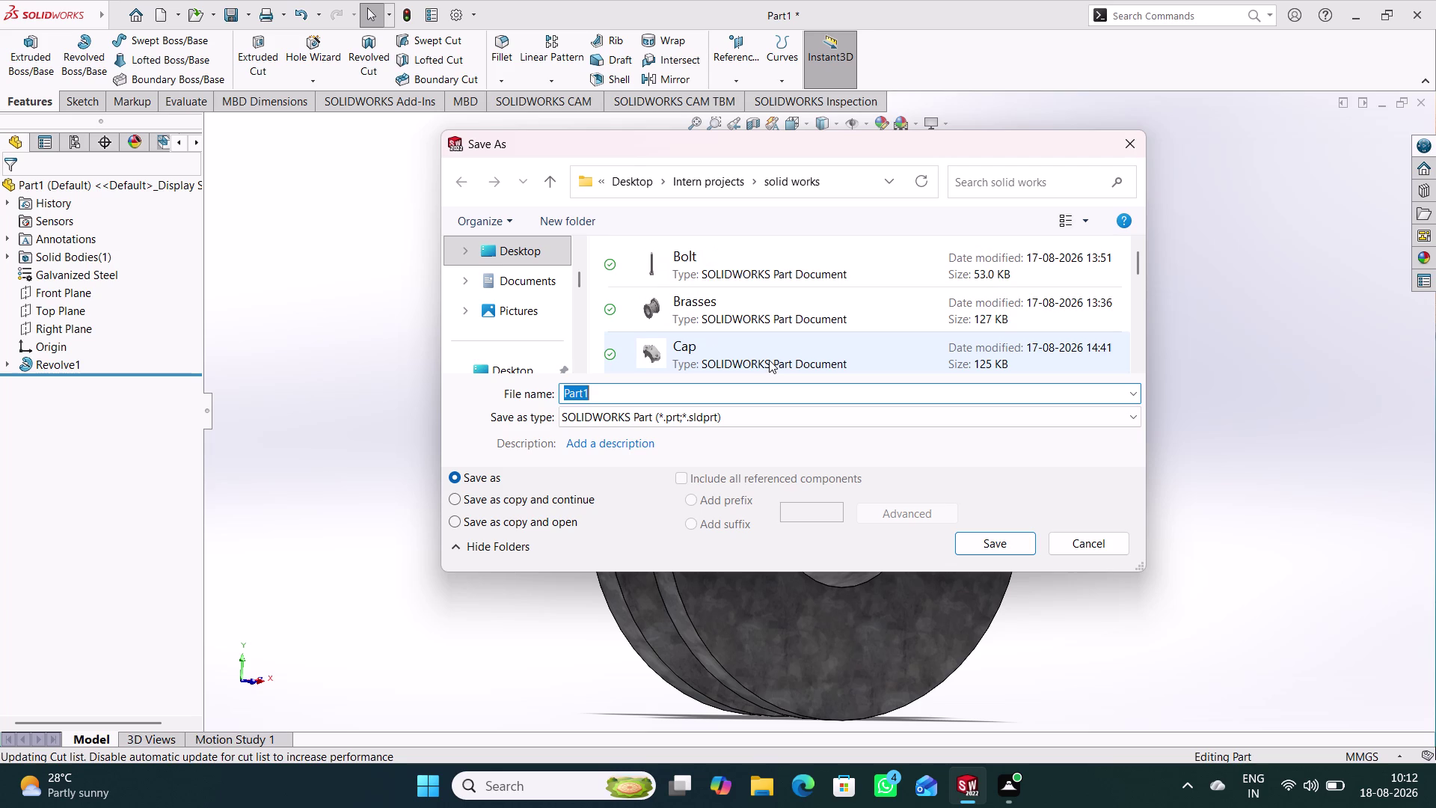
scroll(down, 3)
scroll(down, 3)
scroll(up, 3)
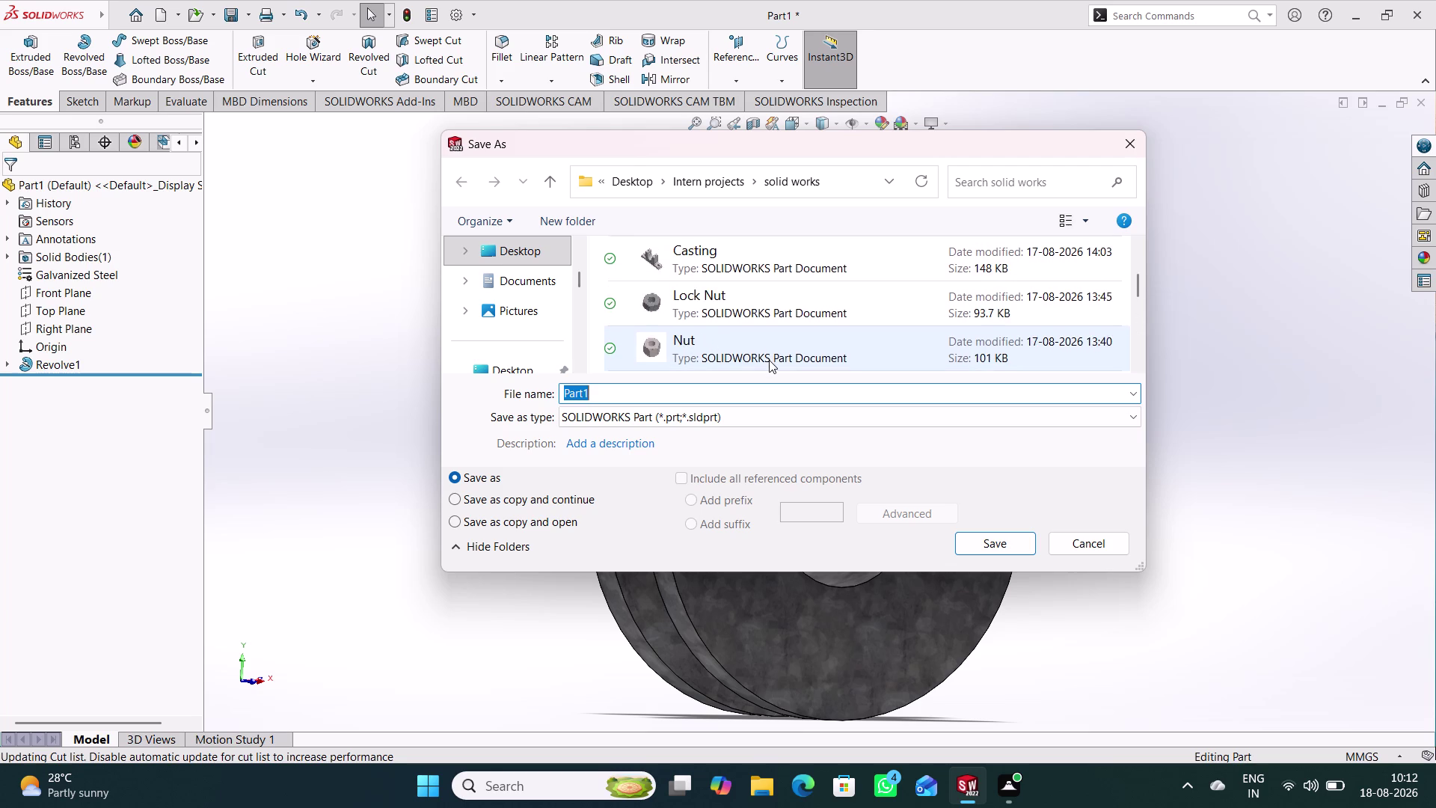
scroll(up, 3)
scroll(down, 3)
scroll(down, 3)
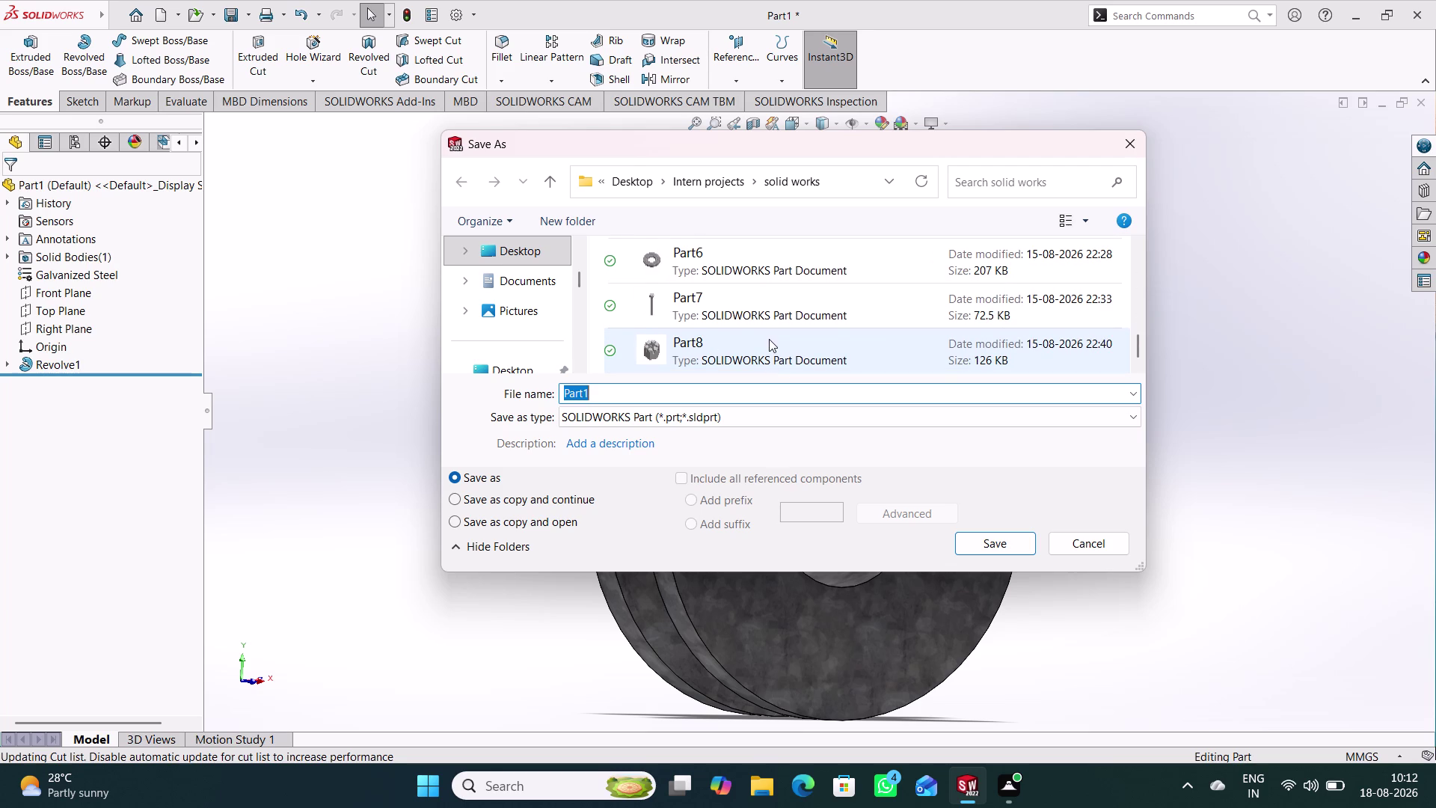
scroll(down, 3)
text(Pulley)
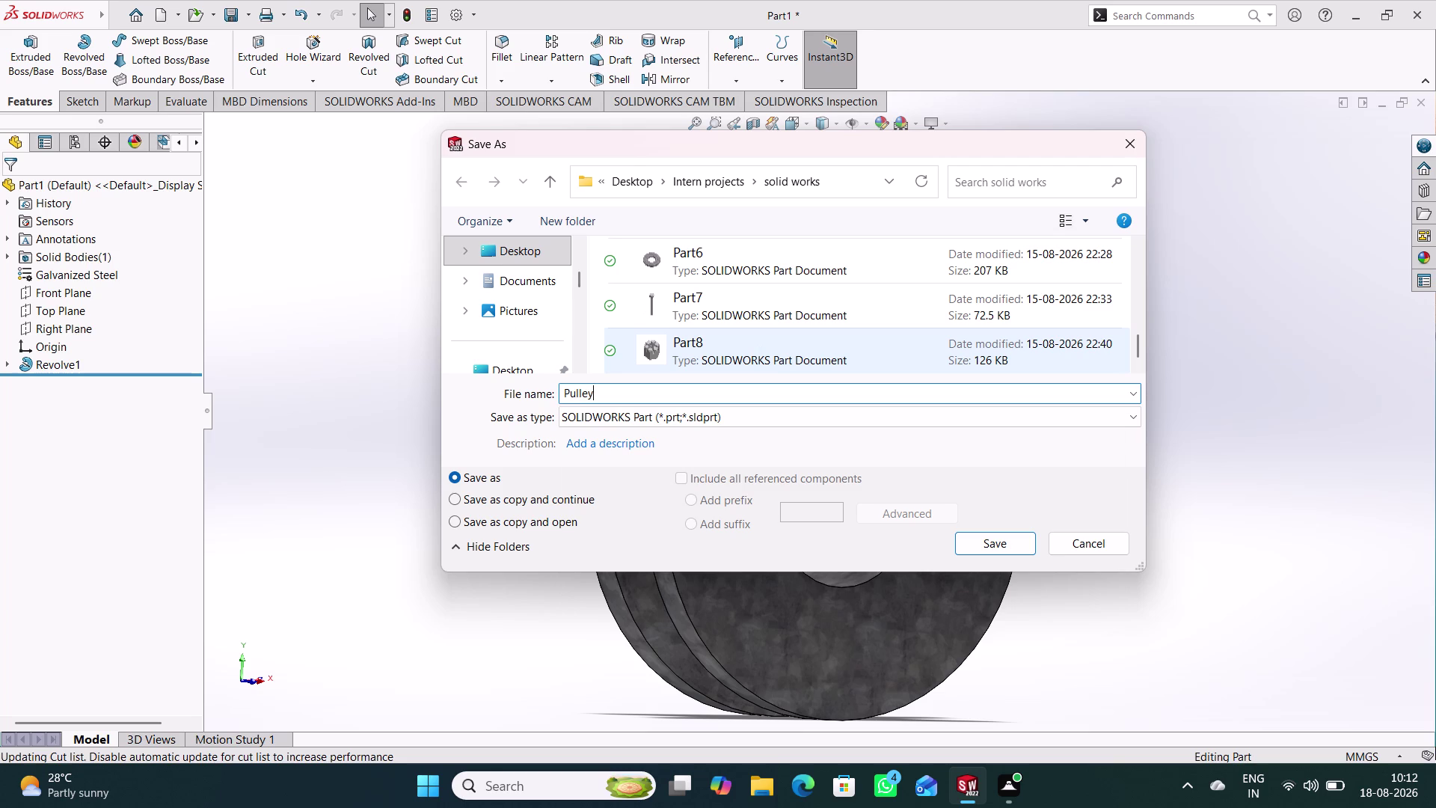
key(space)
key(1)
key(Return)
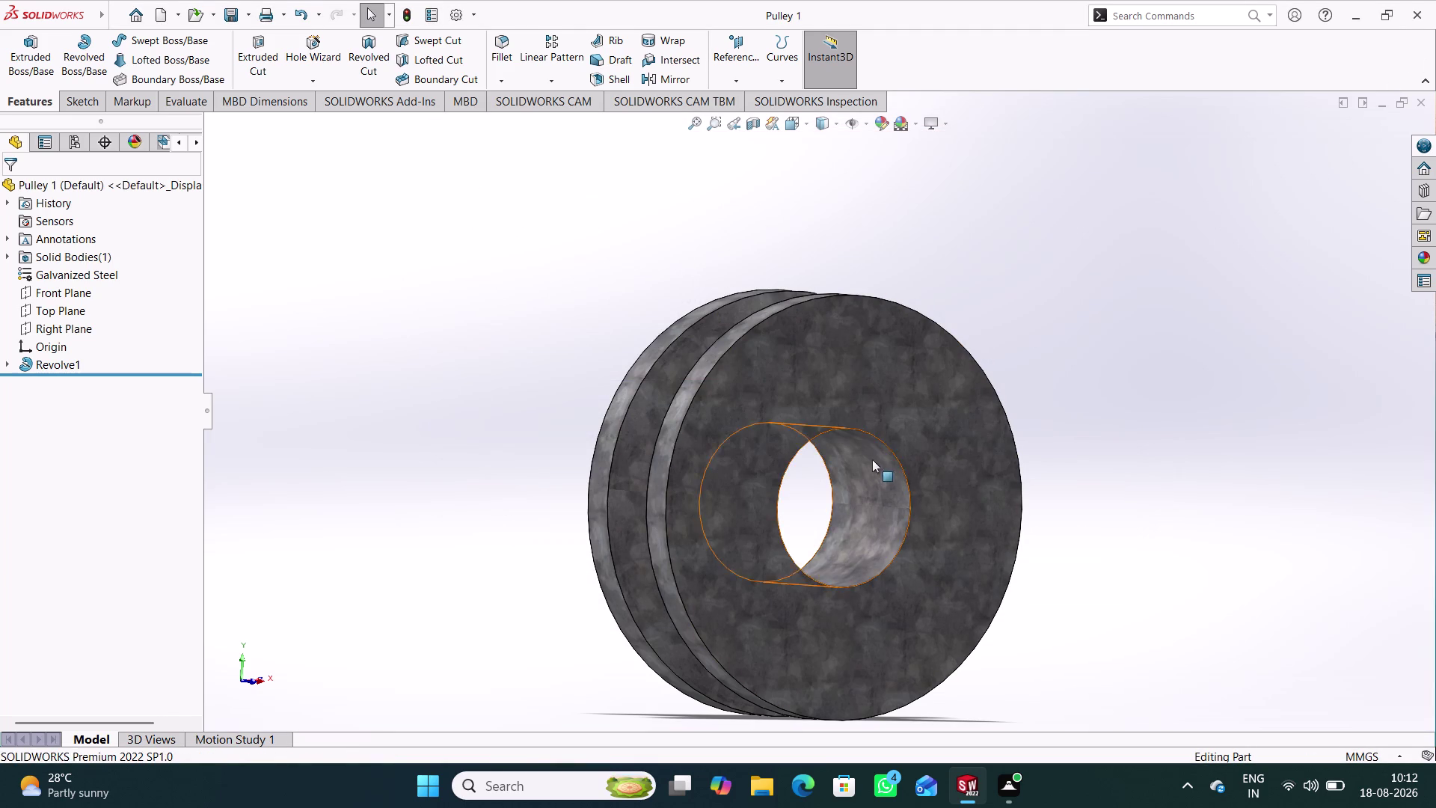
Create a new part document, Part2, discarding a trial line sketched on the Right Plane.
key(ctrl+n)
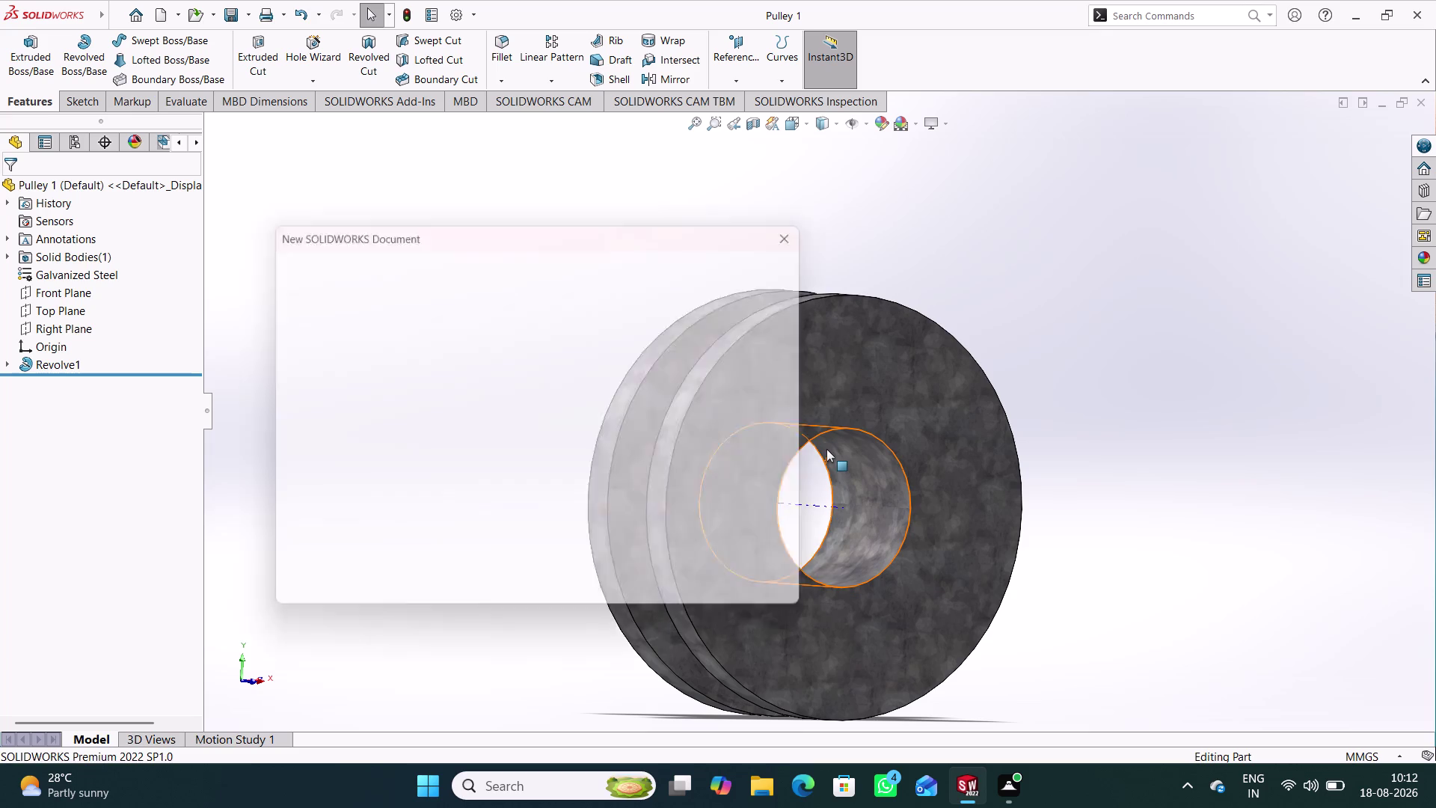
key(Return)
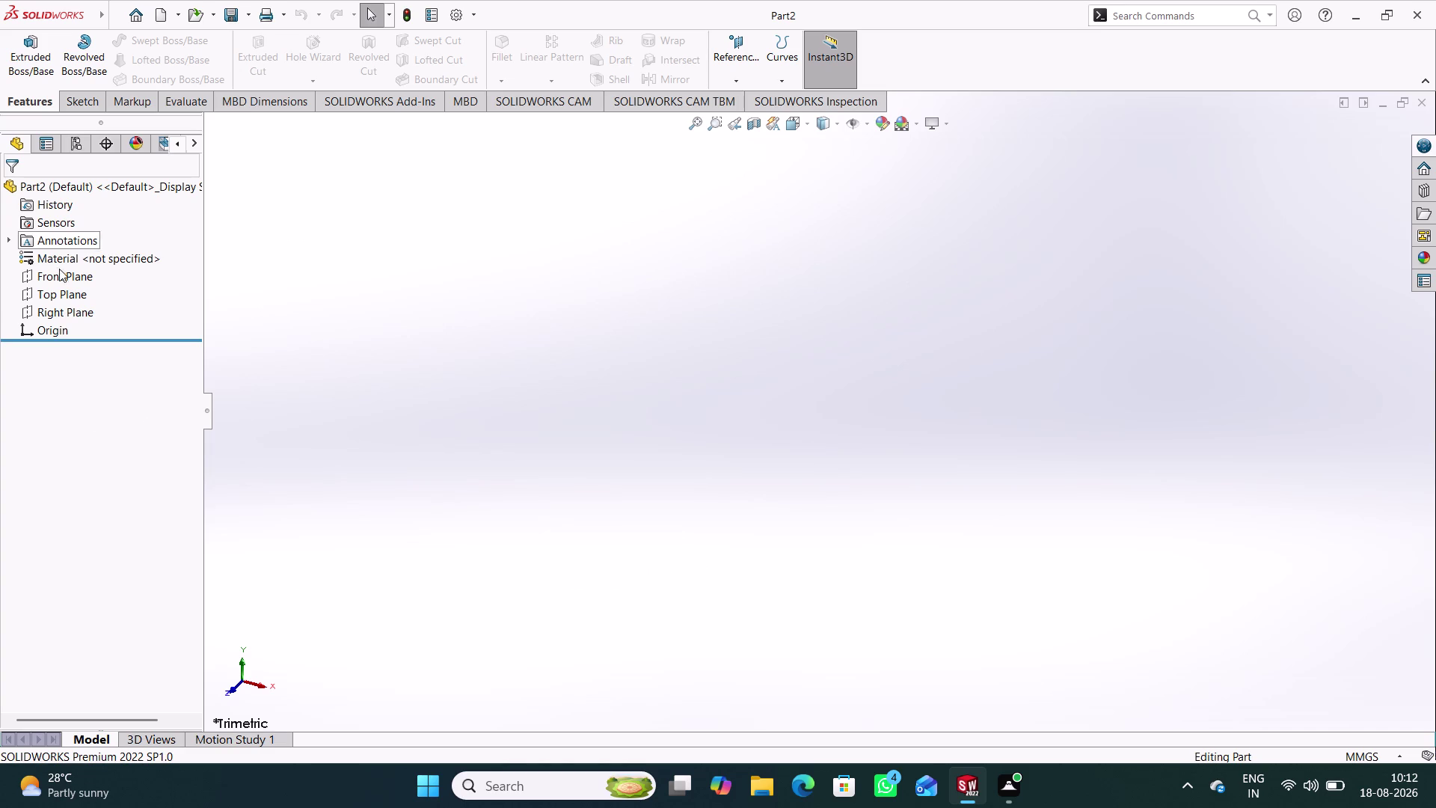
click(71, 315)
click(89, 294)
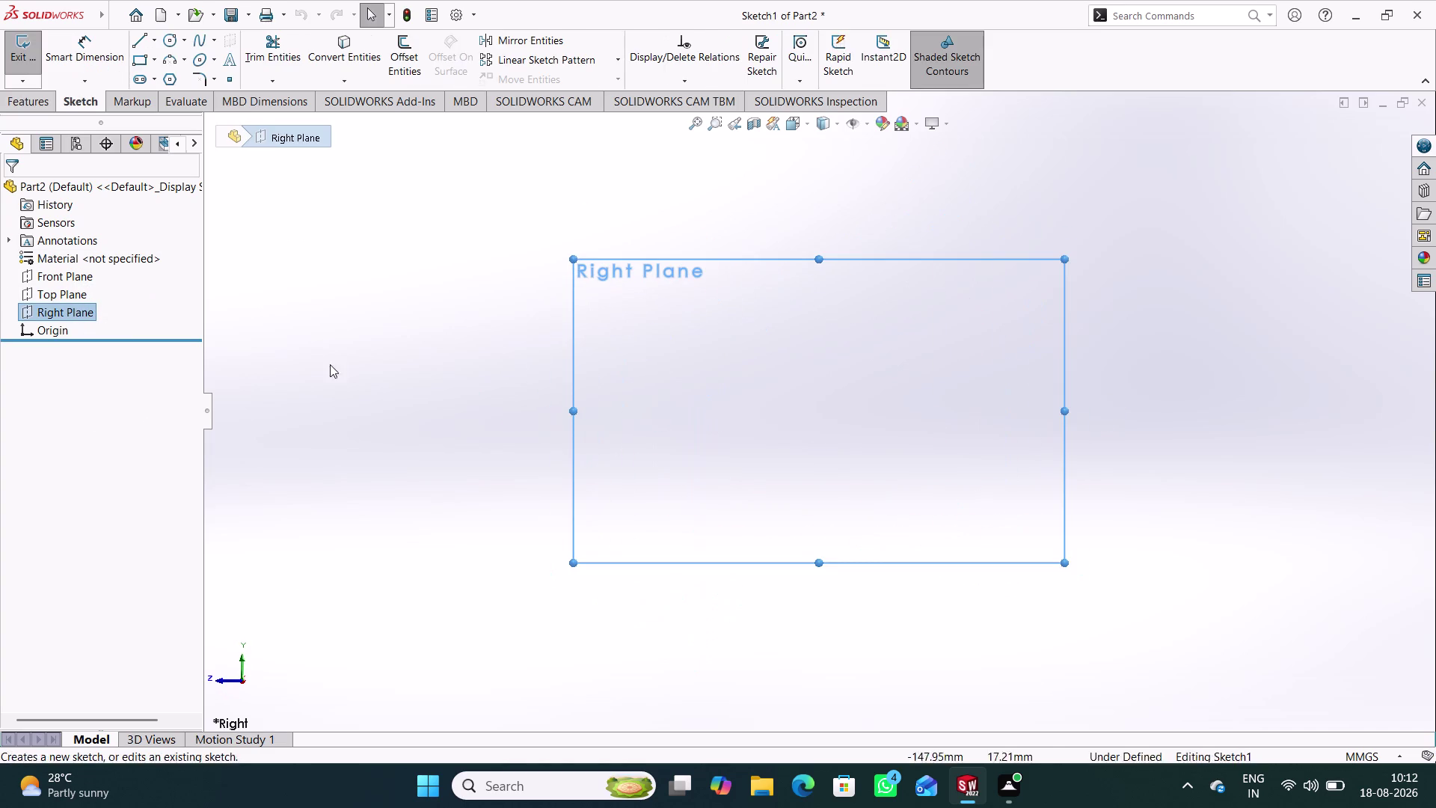
click(141, 43)
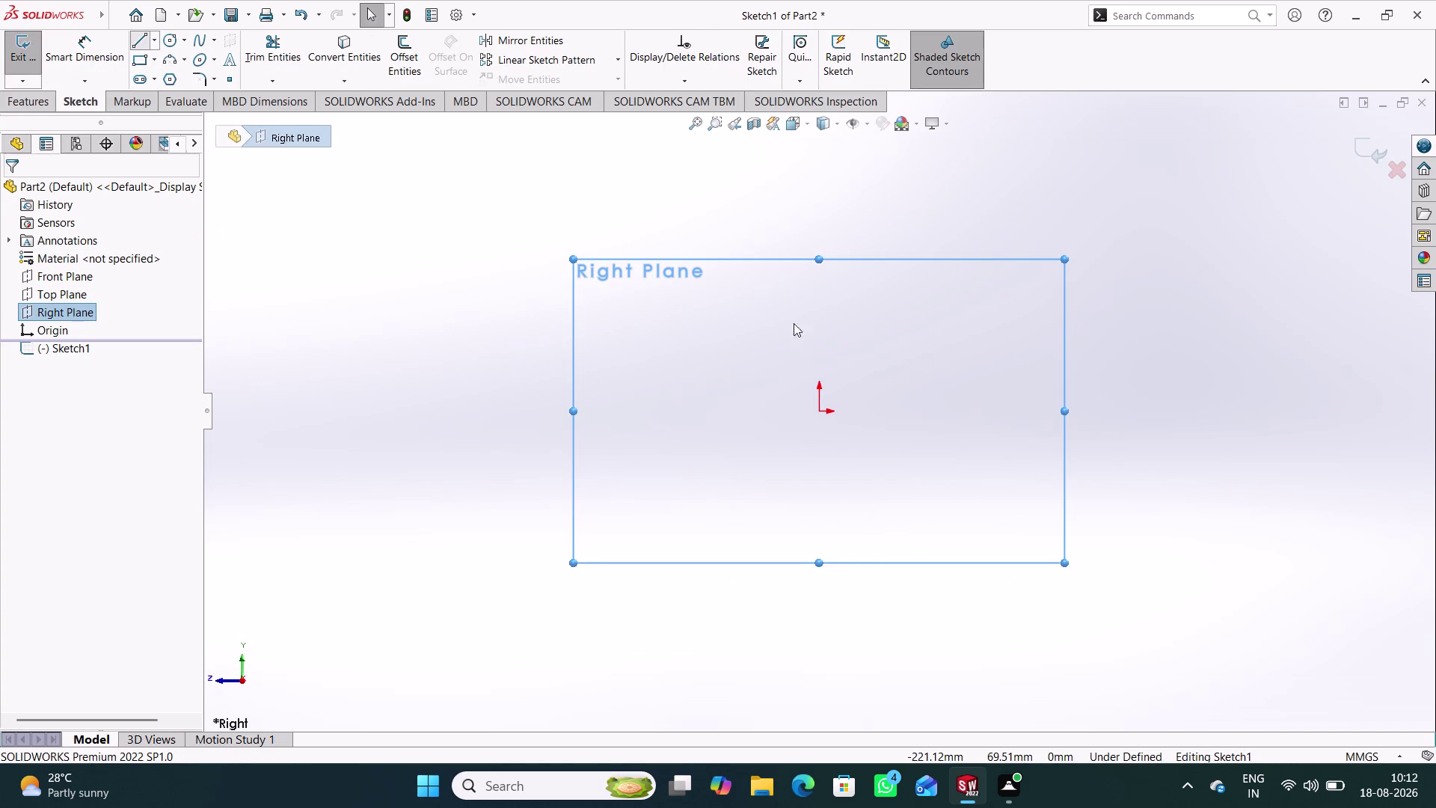
click(818, 410)
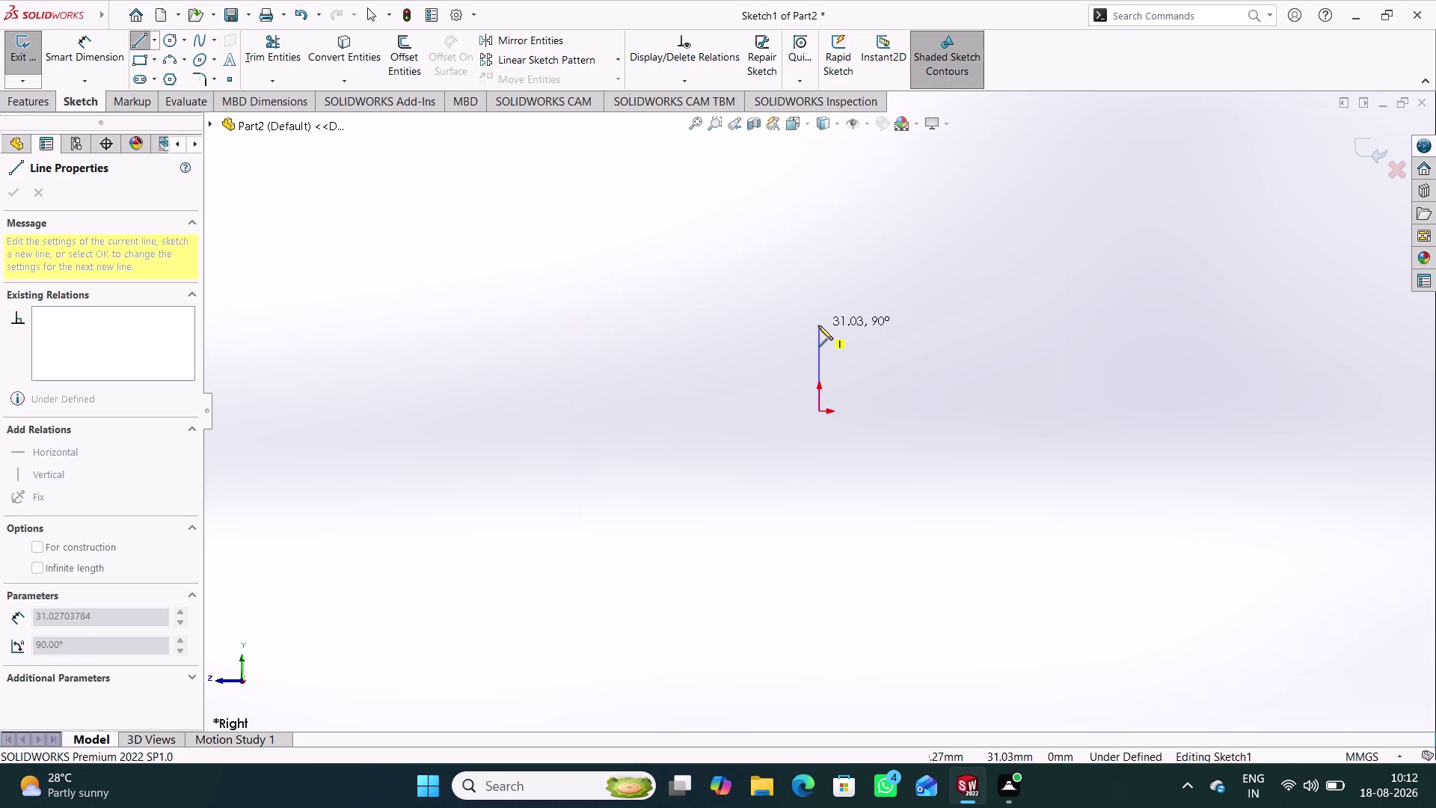
key(ctrl+z)
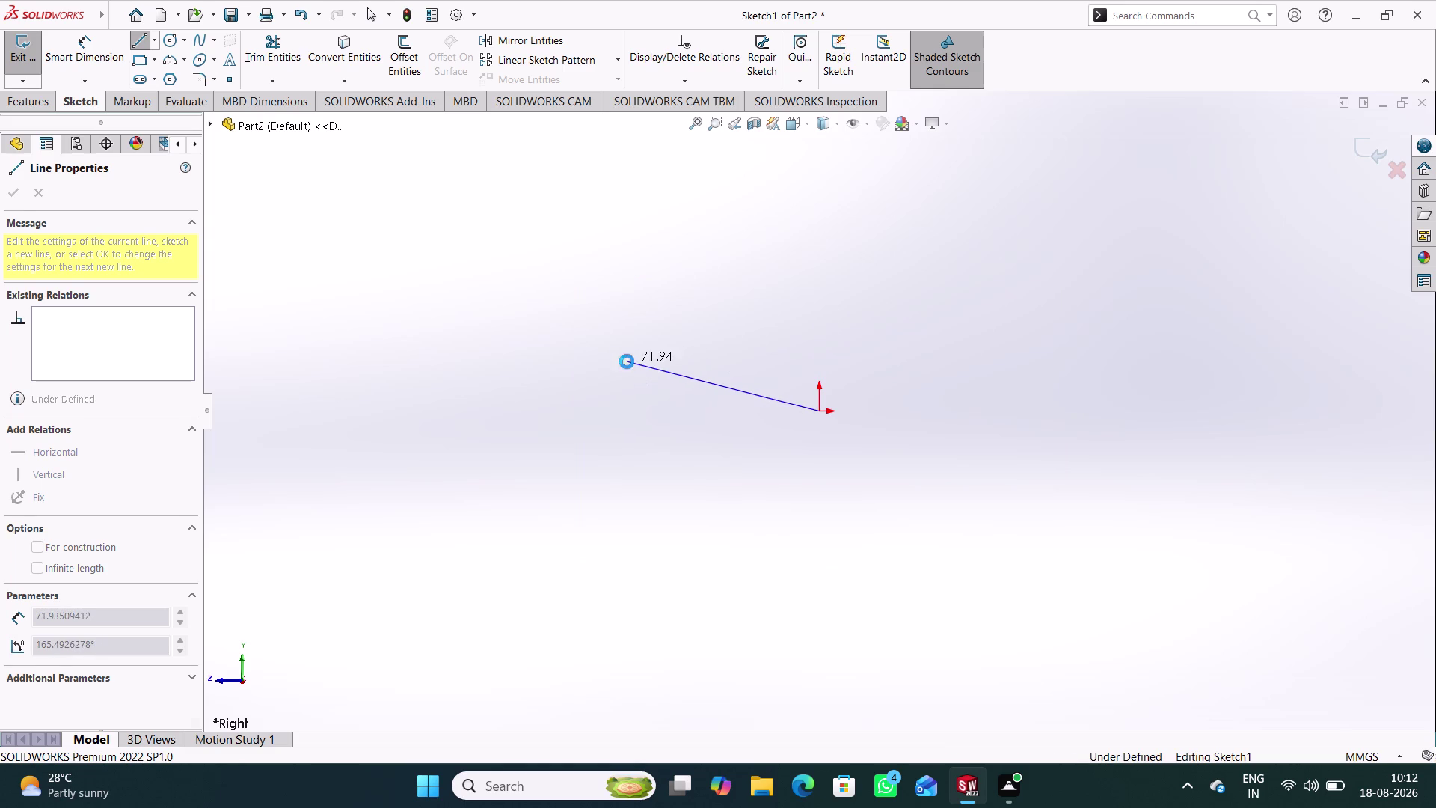
right_drag(717, 373, 582, 400)
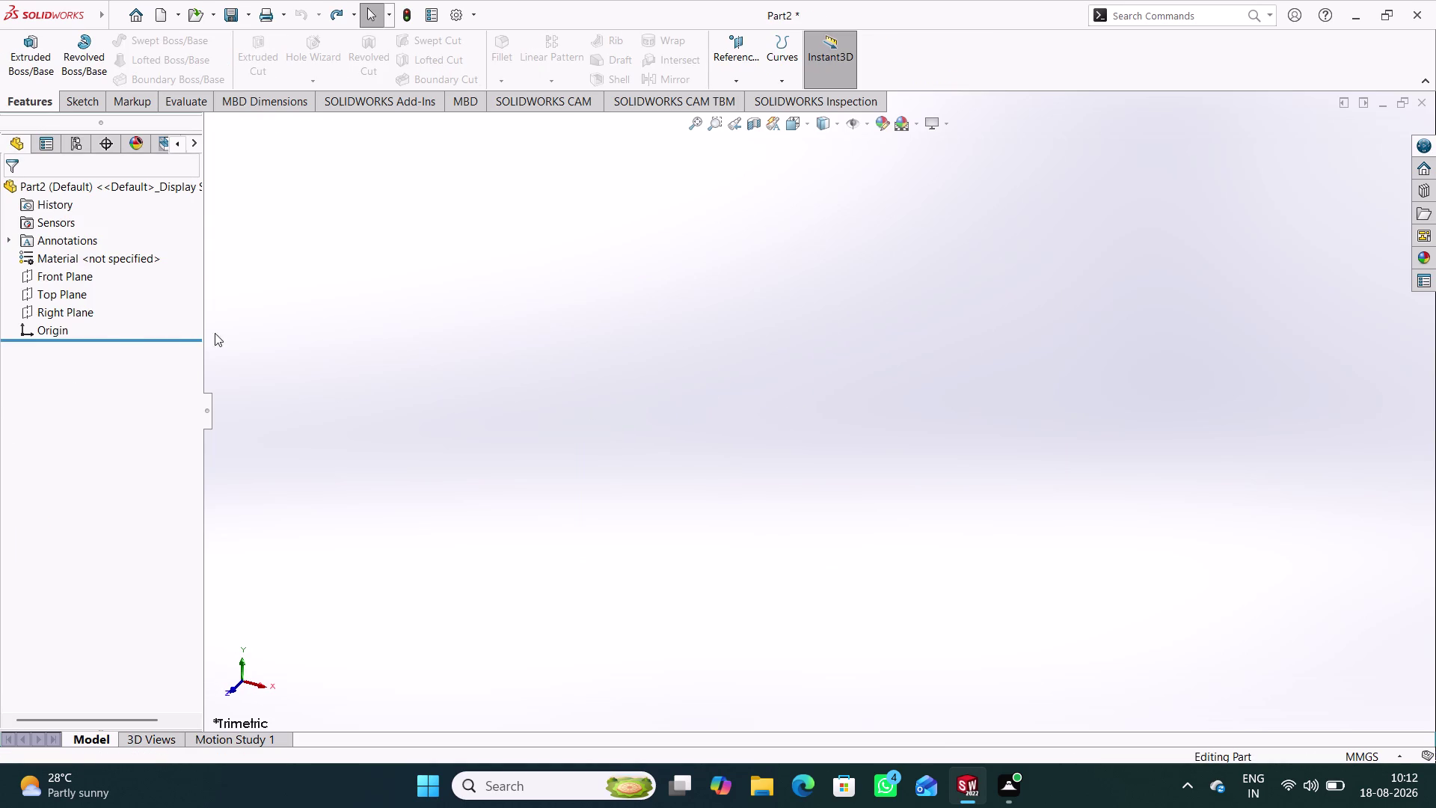
Start a new sketch on the Right Plane.
click(88, 311)
click(99, 296)
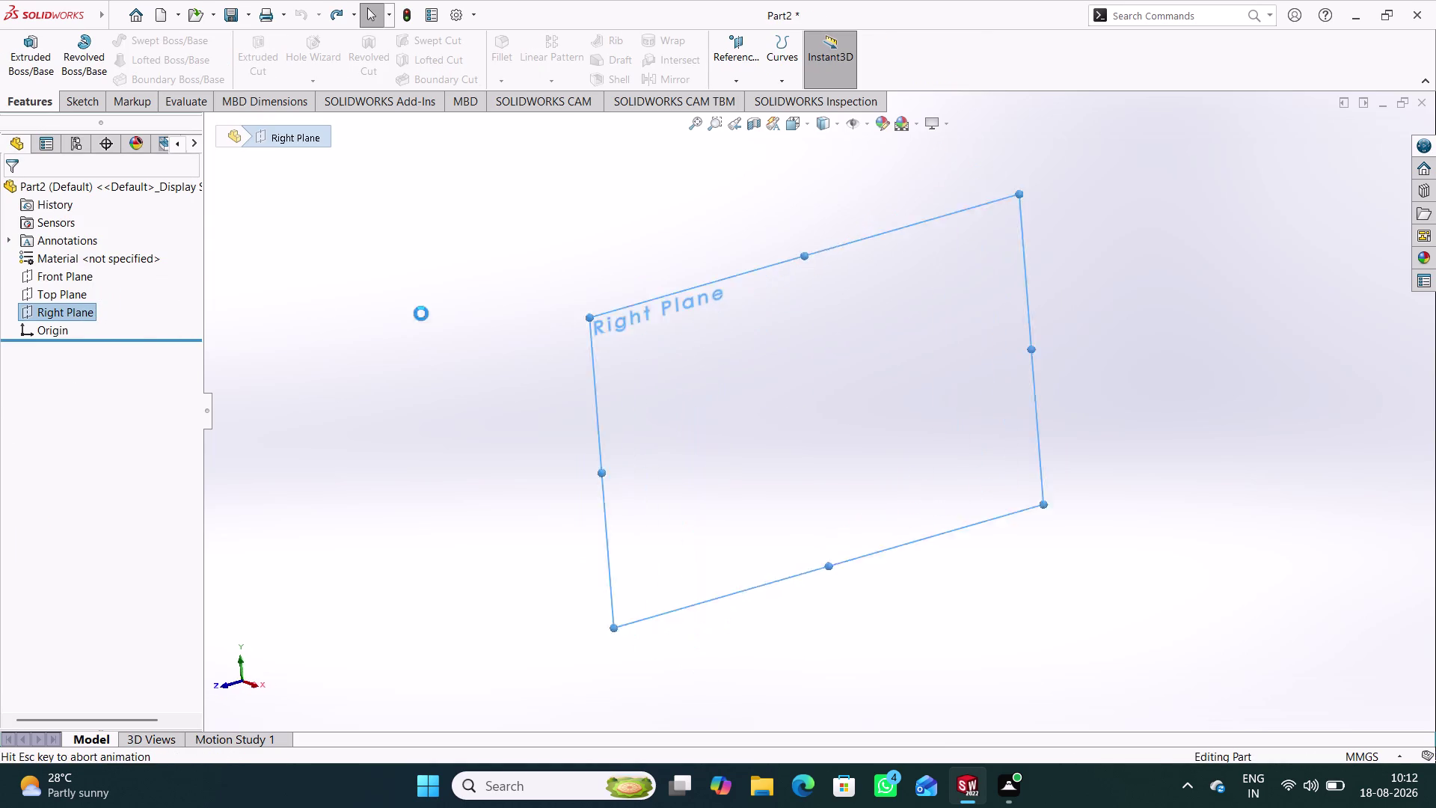
right_drag(423, 390, 197, 394)
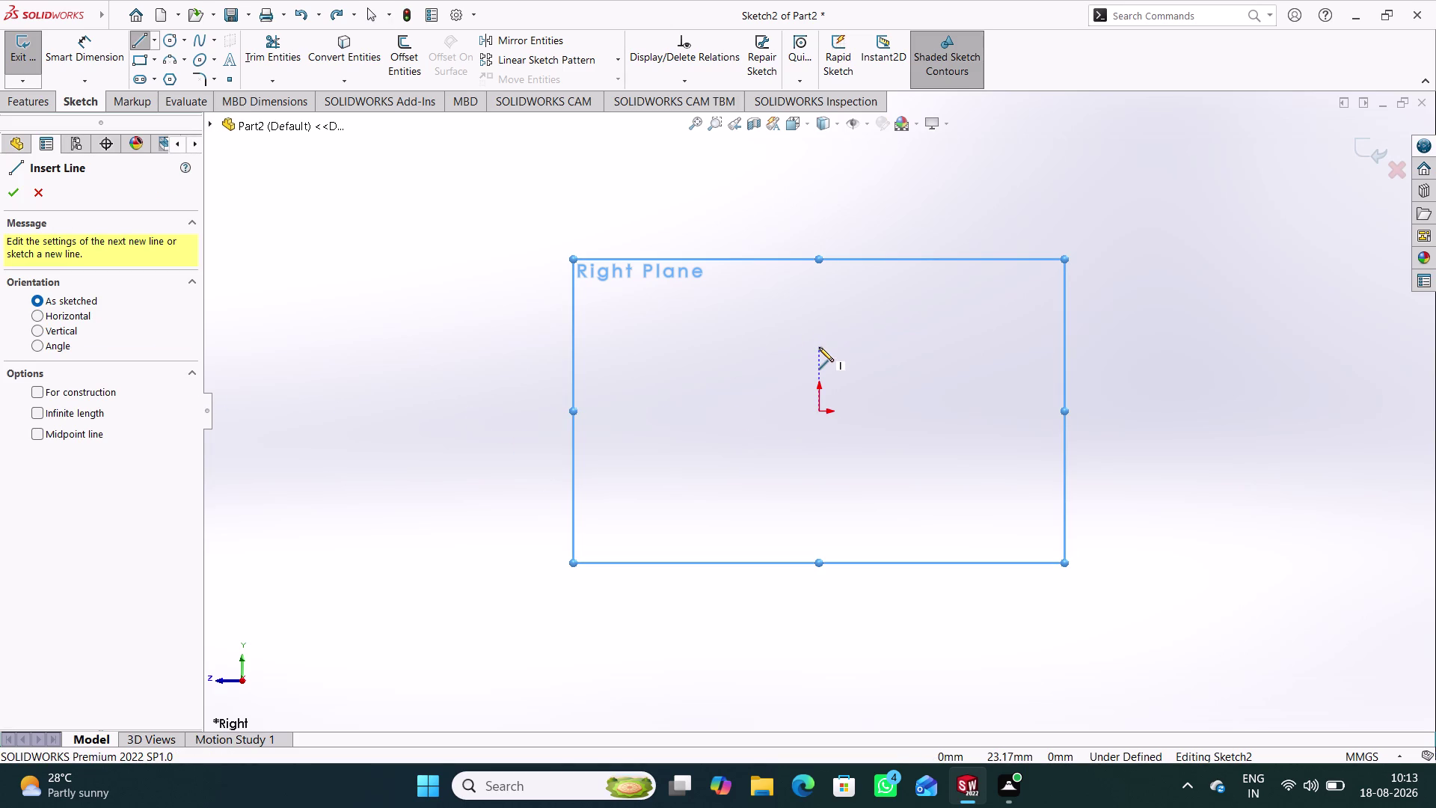
Draw the left edges of the stepped outline, from above the origin to the raised top.
click(819, 347)
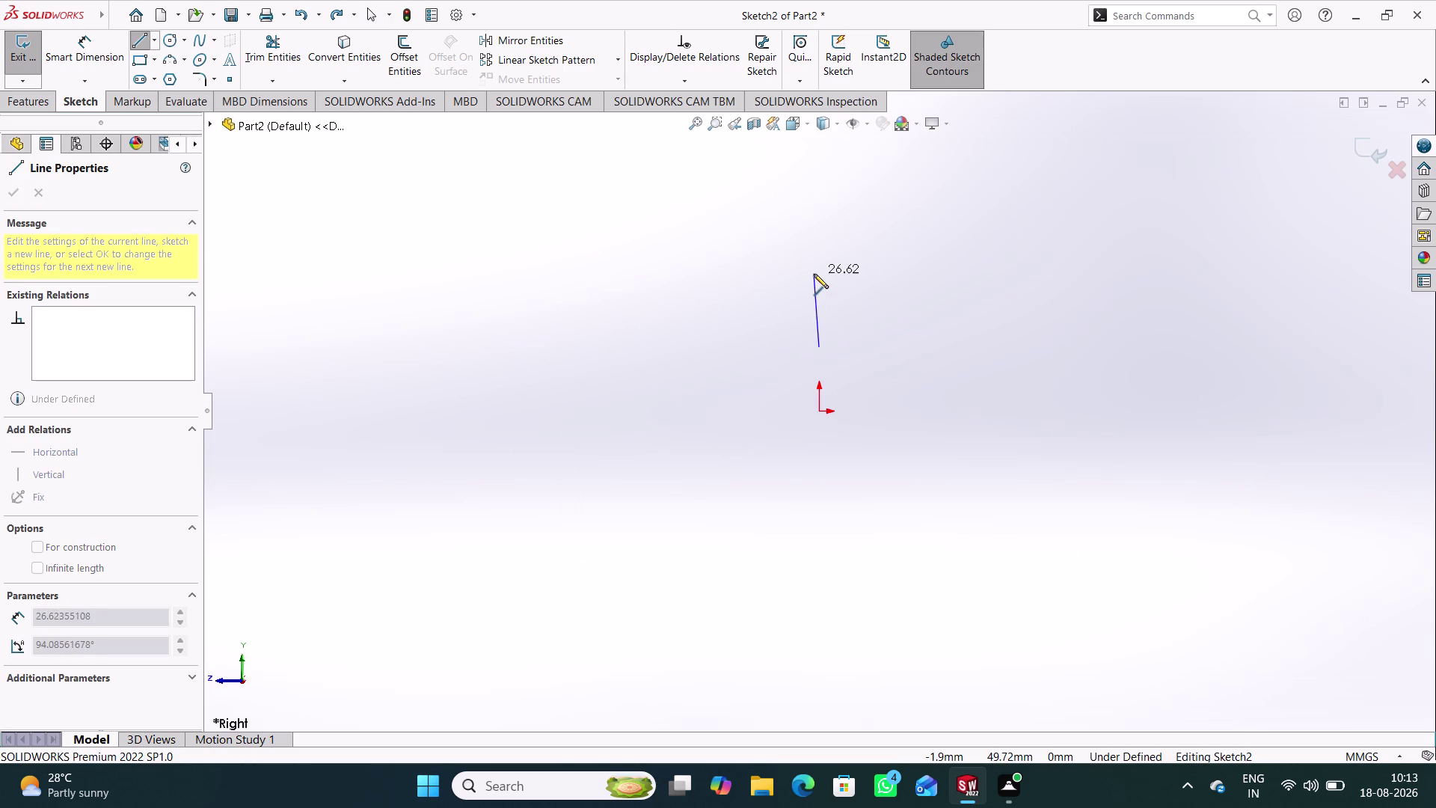
click(822, 265)
click(949, 269)
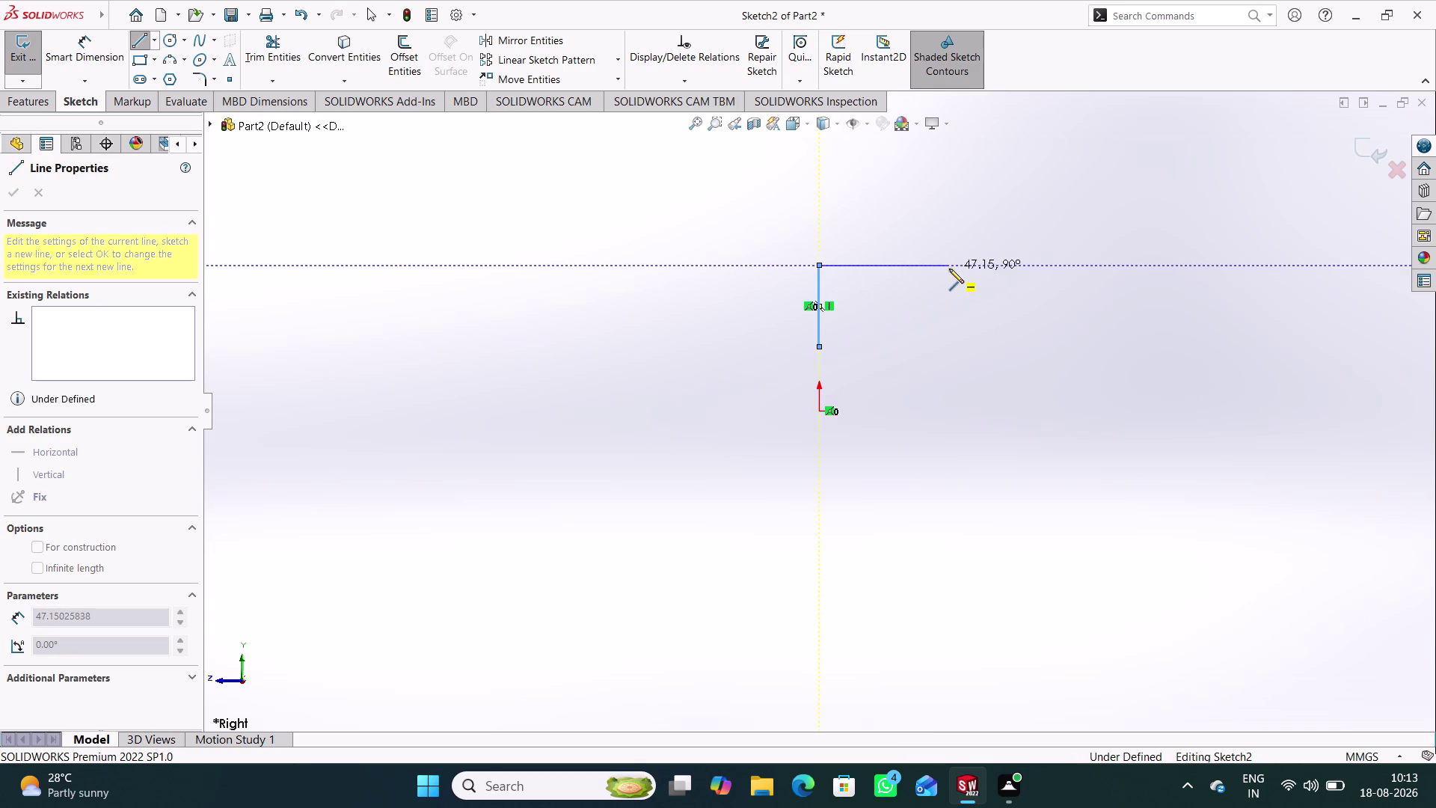
click(947, 229)
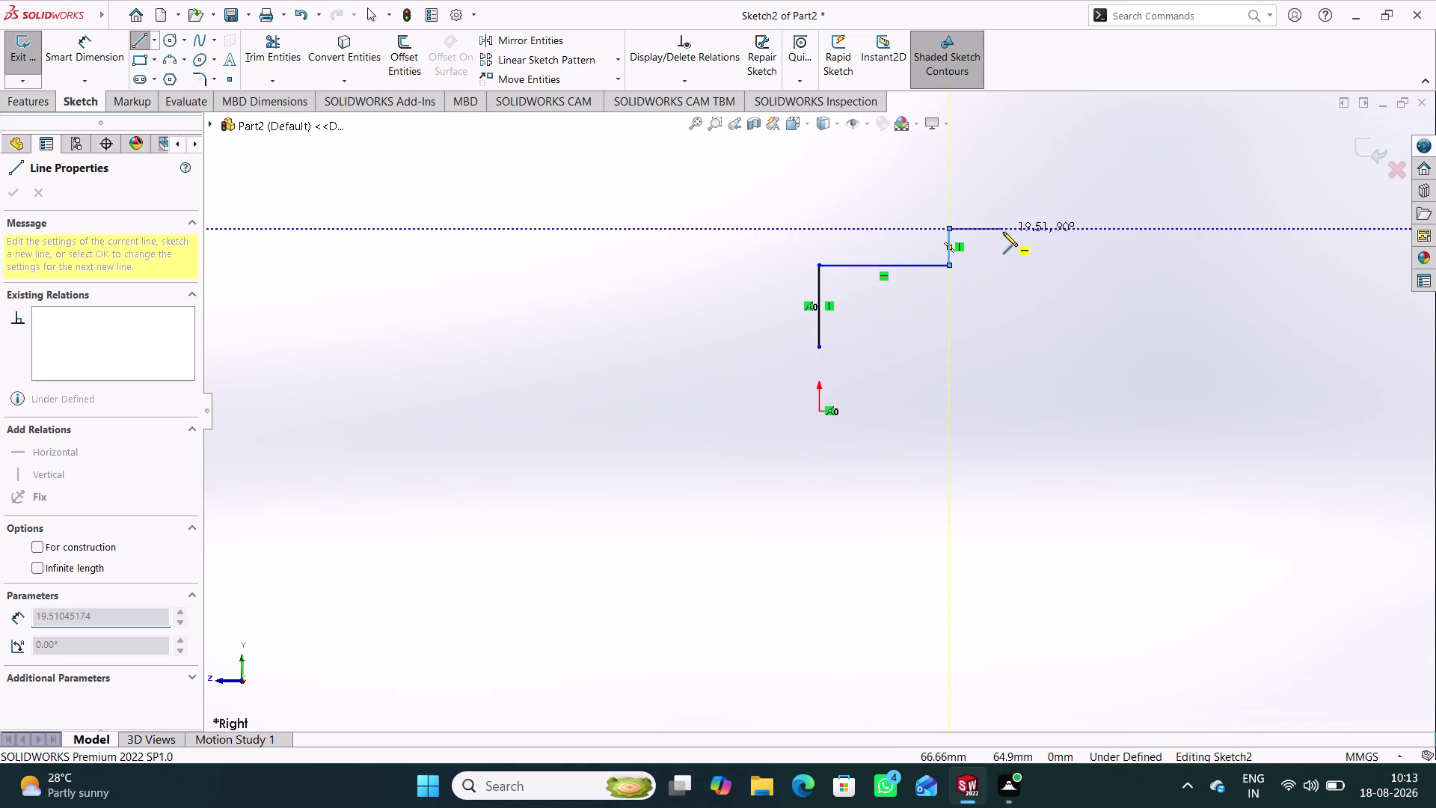
click(1003, 232)
click(1005, 269)
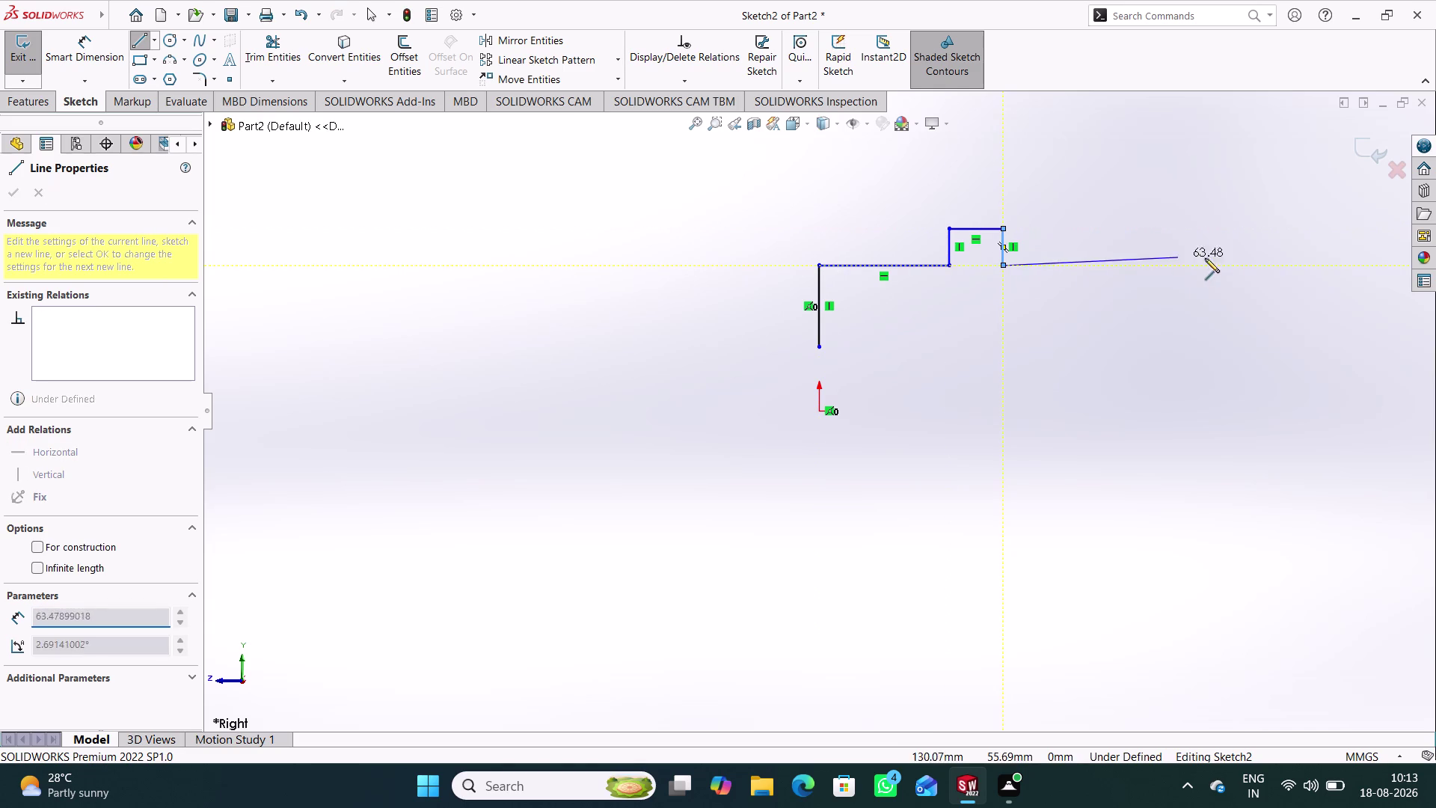
Draw the right-hand stepped edges and close the outline at its start point.
click(1259, 266)
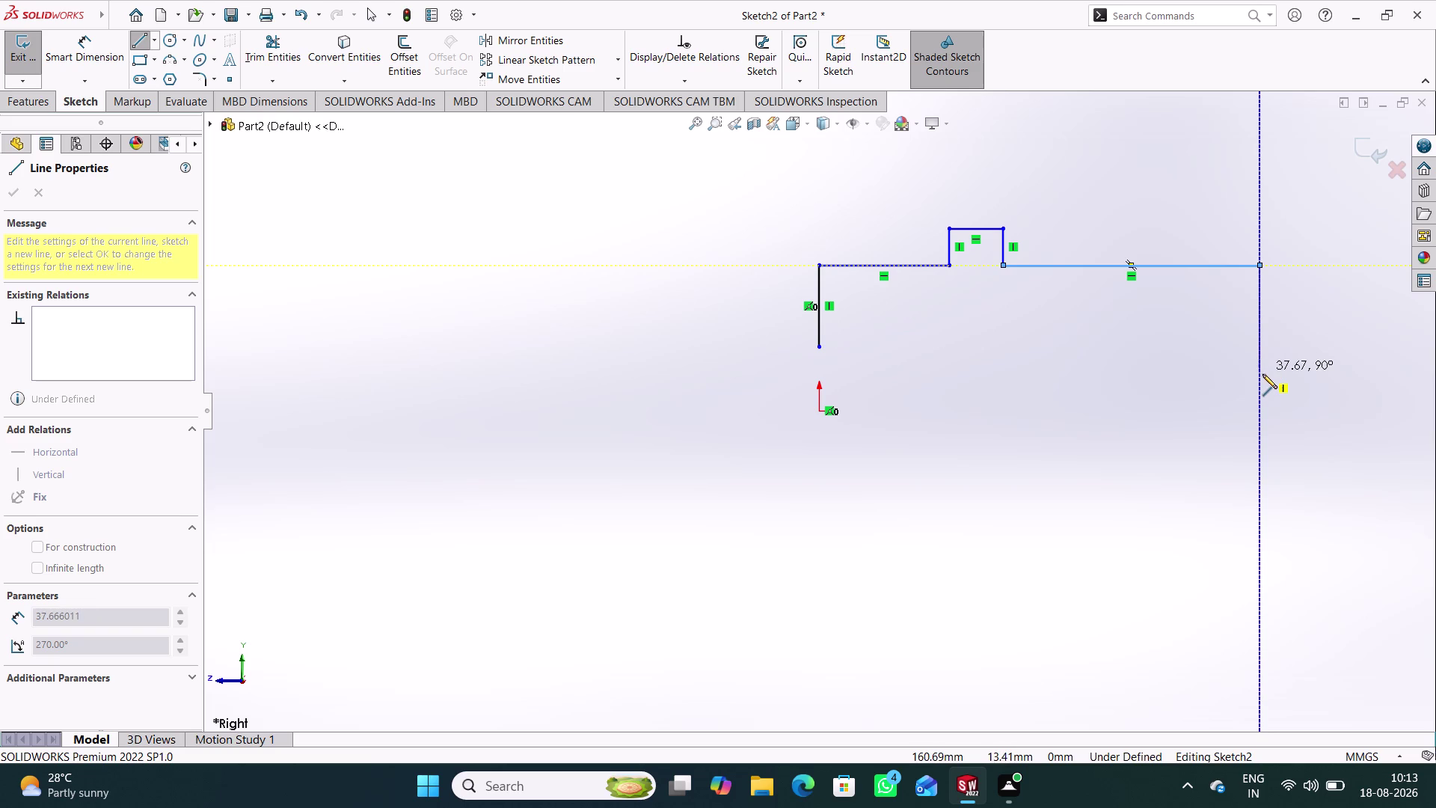
click(1263, 374)
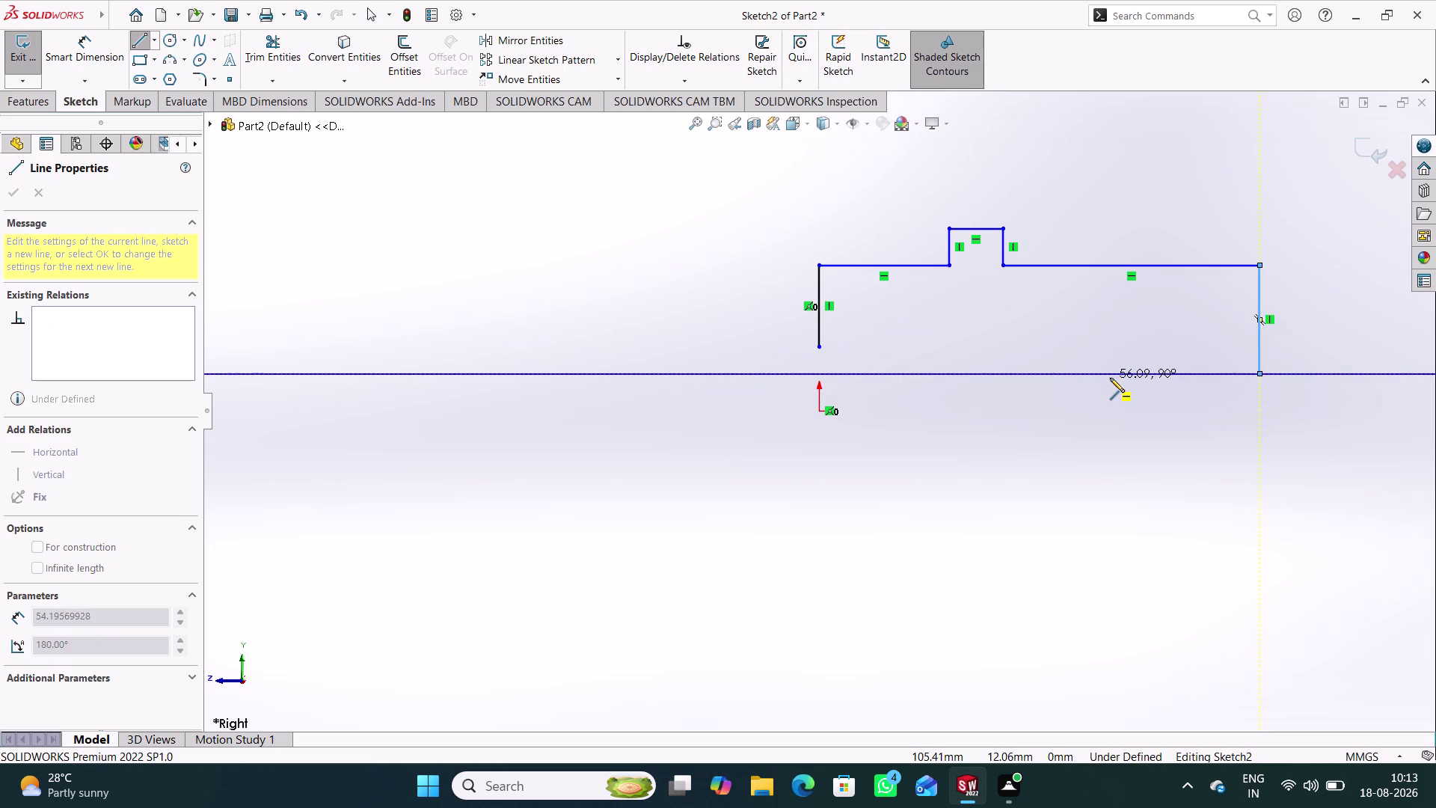
click(1110, 378)
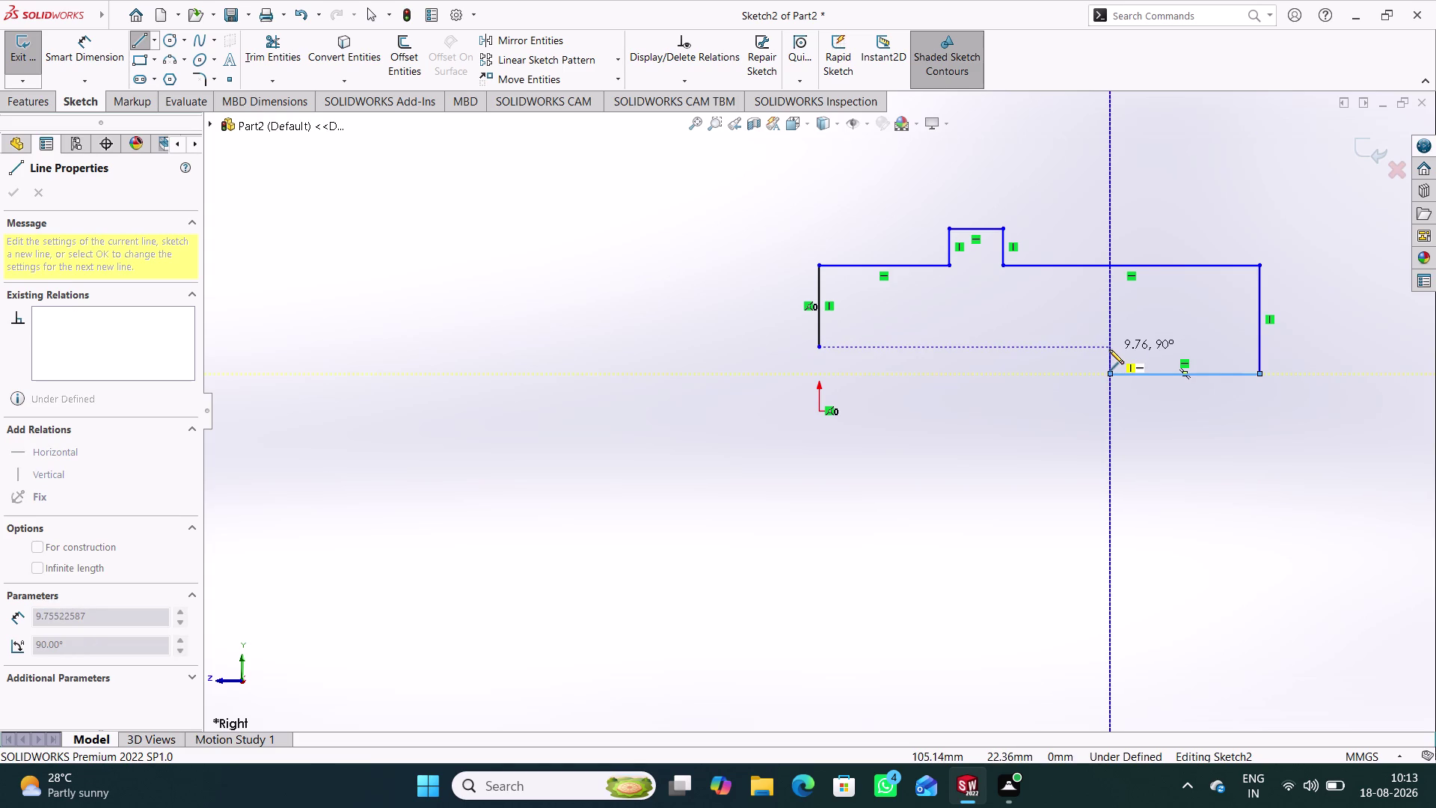
click(1109, 349)
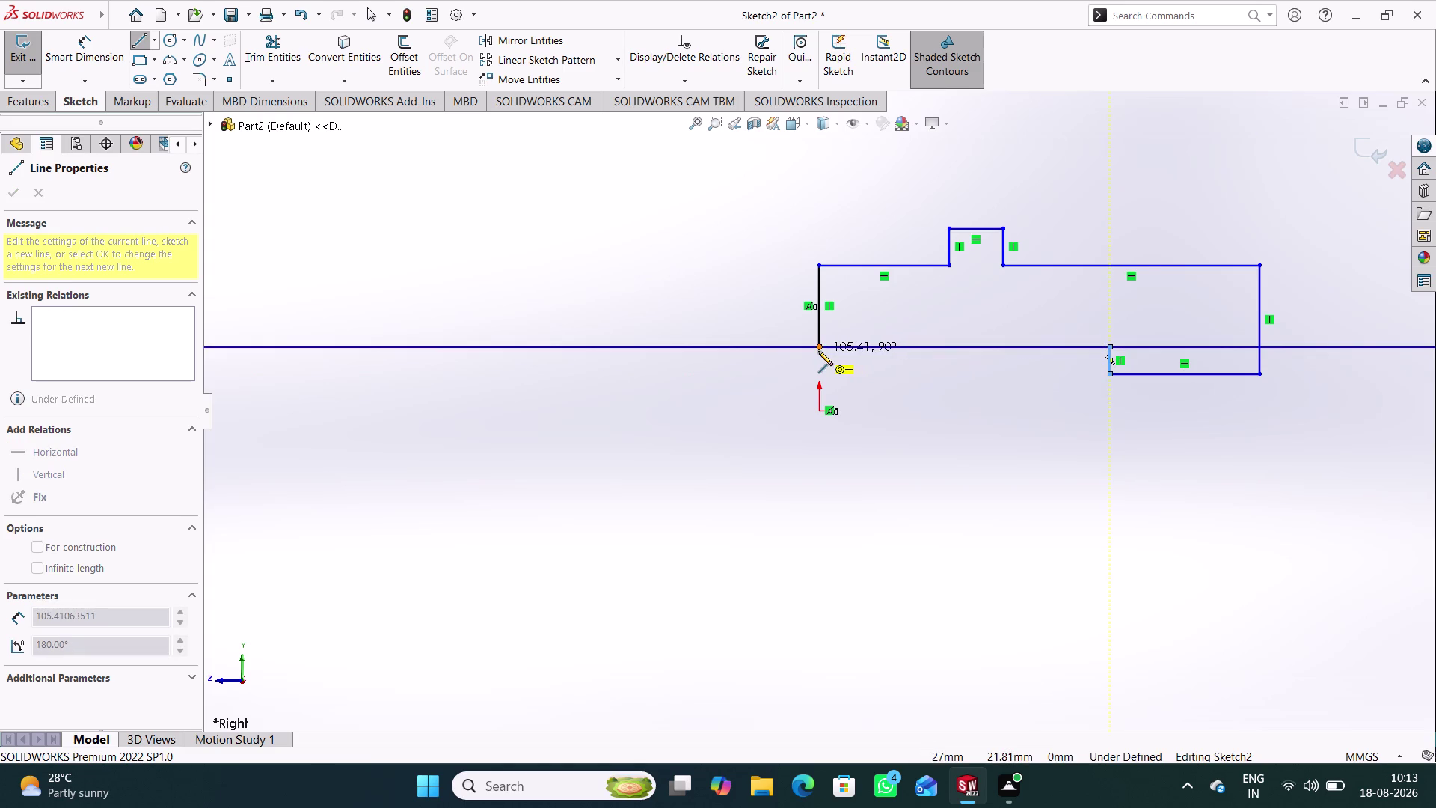
click(819, 350)
right_click(598, 308)
click(639, 317)
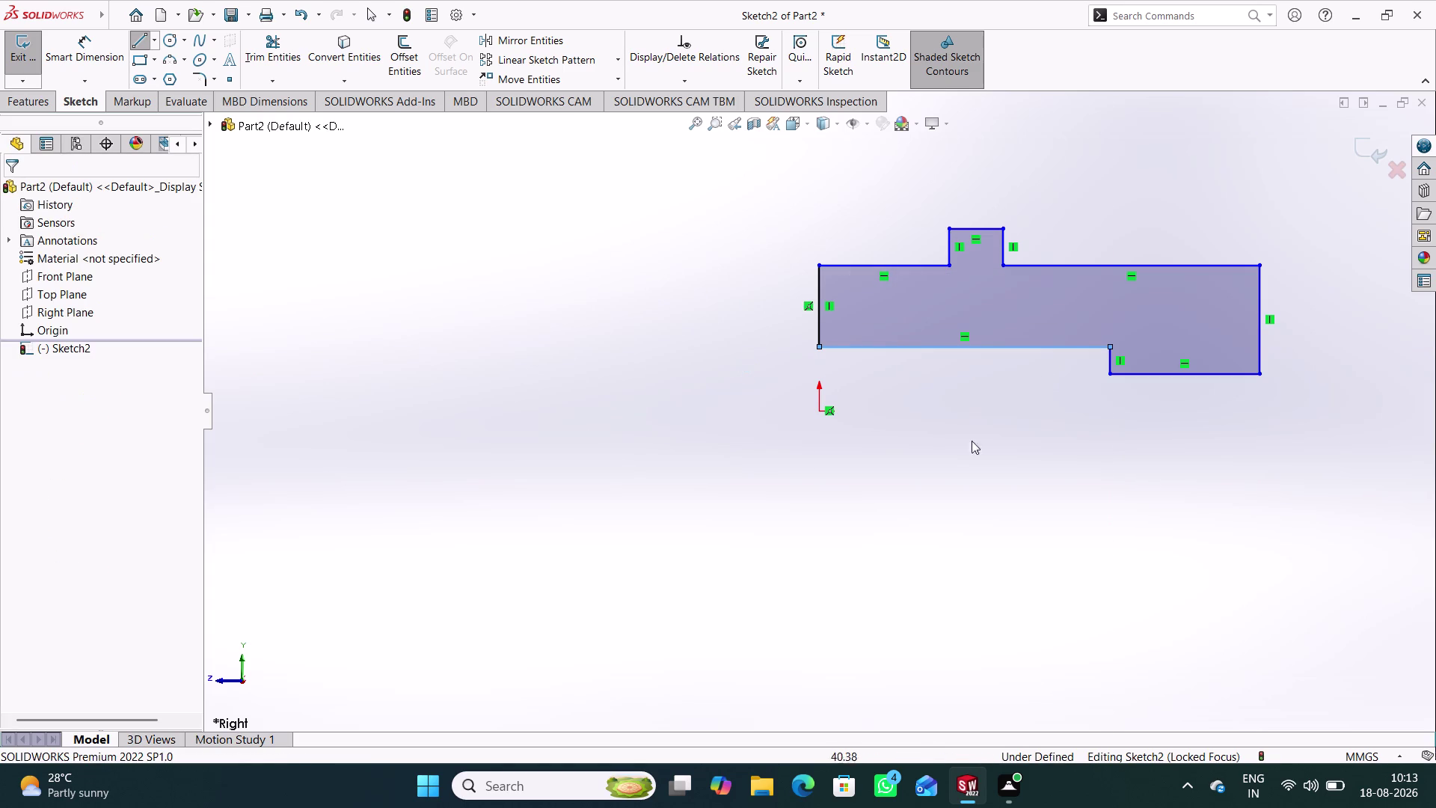
Draw a centerline from the origin to beneath the profile's right side.
click(1037, 456)
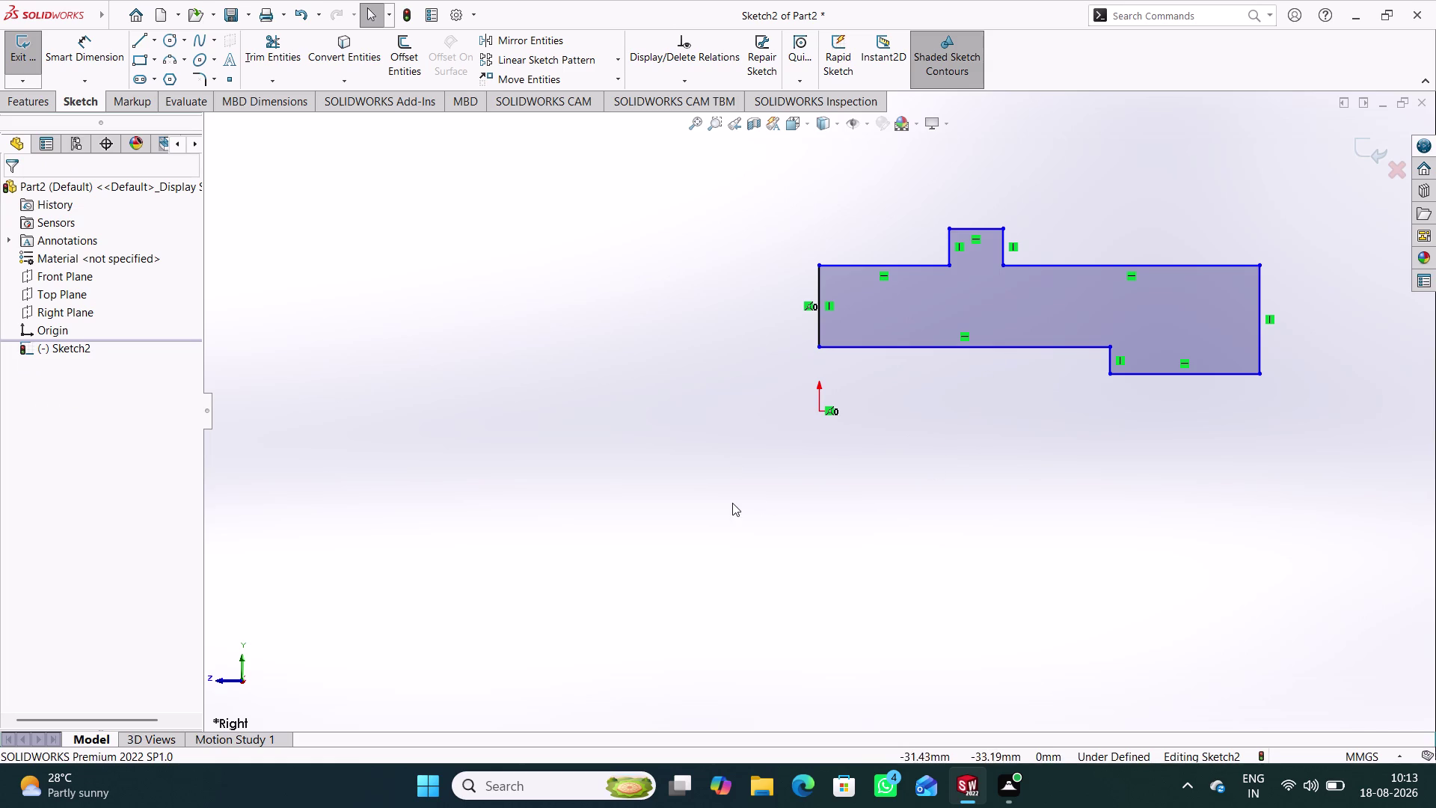
click(157, 36)
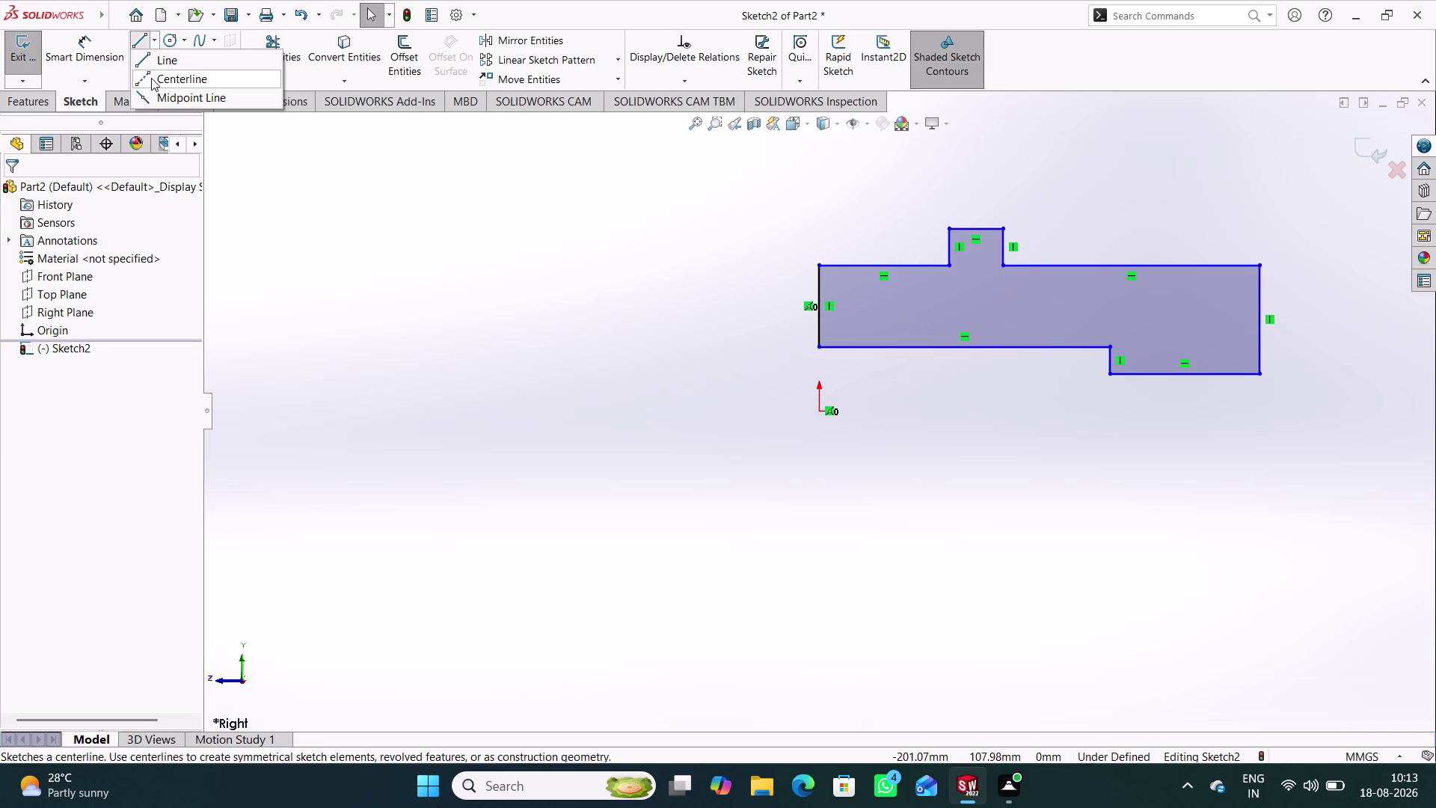
click(152, 78)
click(822, 413)
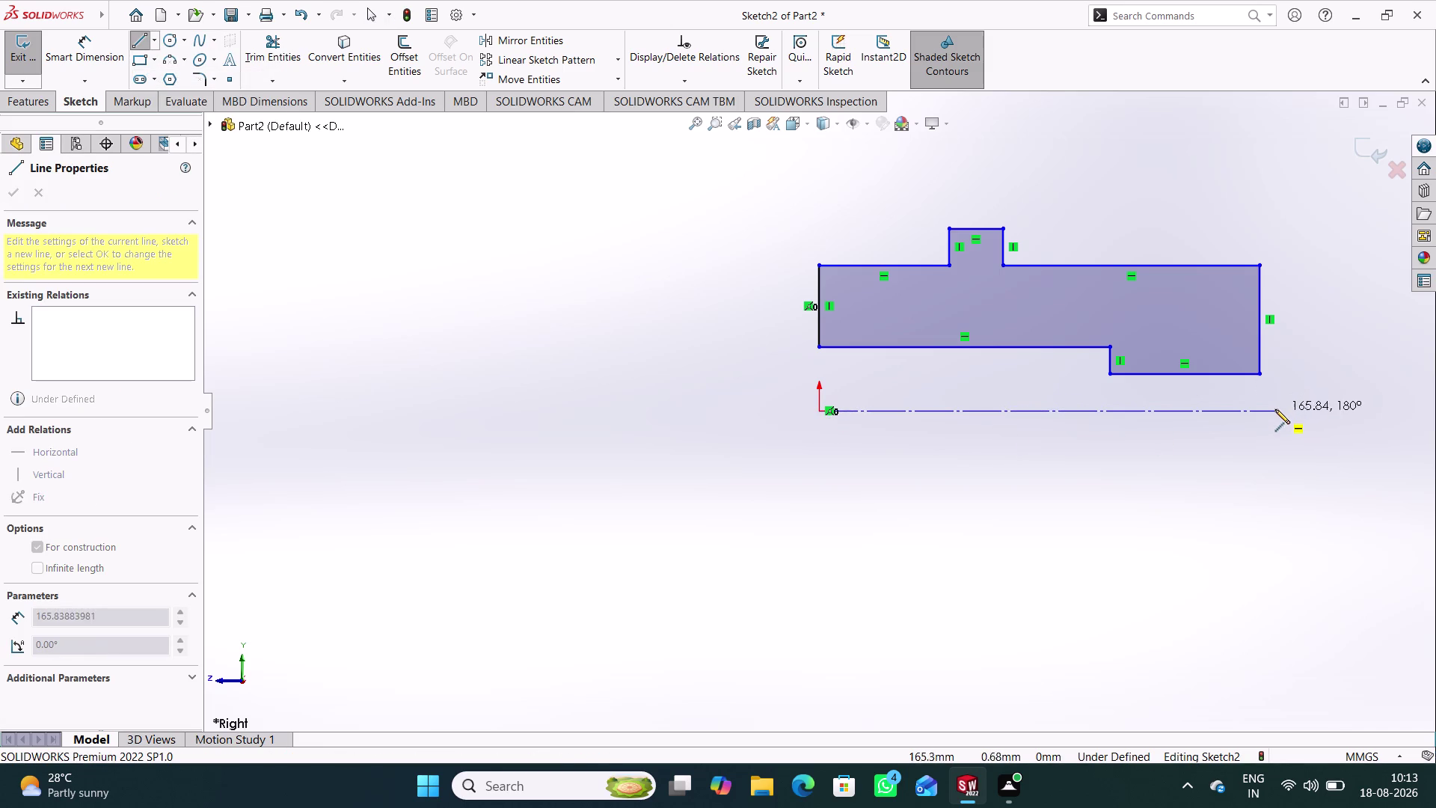
click(1258, 407)
right_click(591, 389)
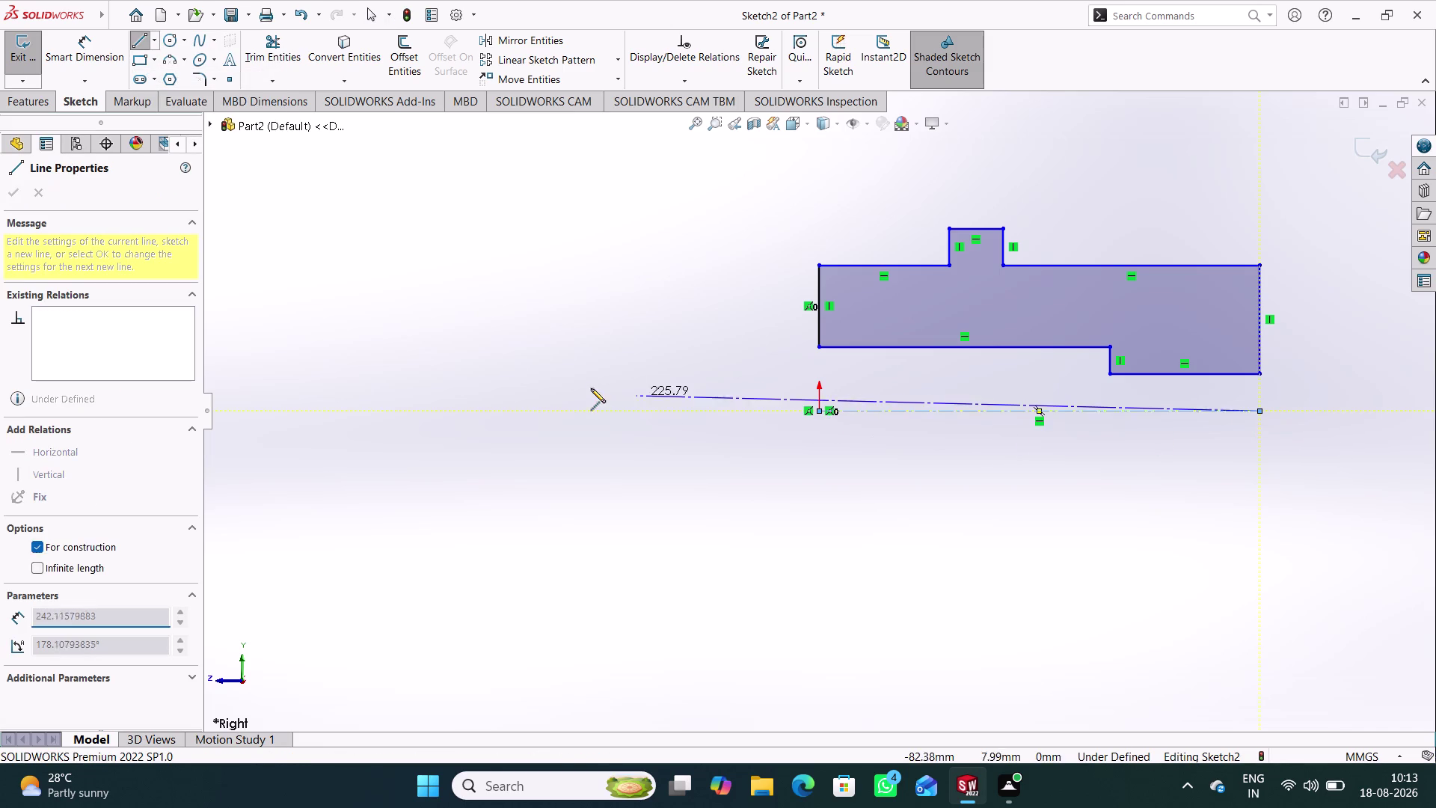
click(683, 406)
click(1052, 486)
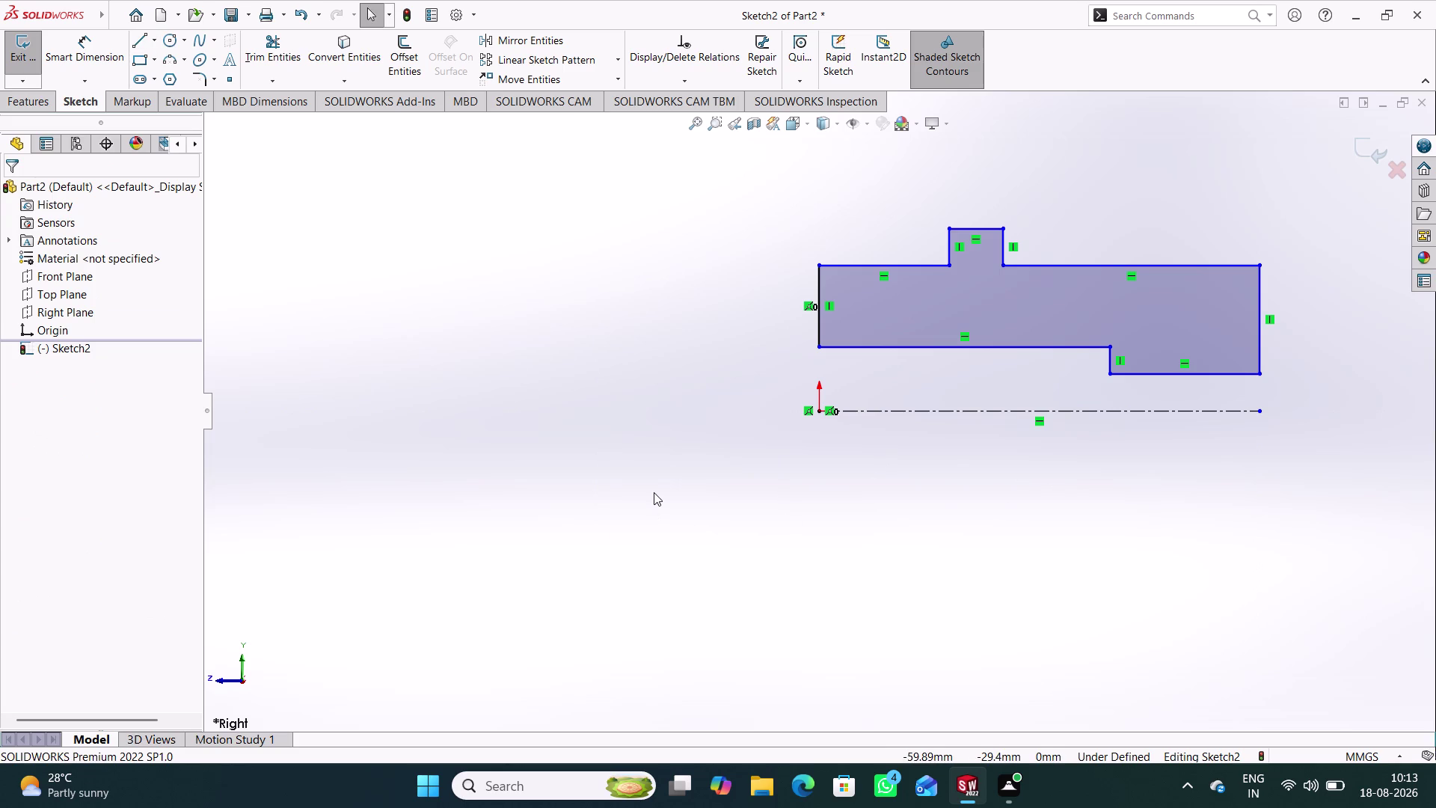
Dimension the bore and lower step heights from the centreline as 3.75/2 and 2.5/2.
right_drag(667, 551, 669, 531)
right_drag(670, 530, 661, 357)
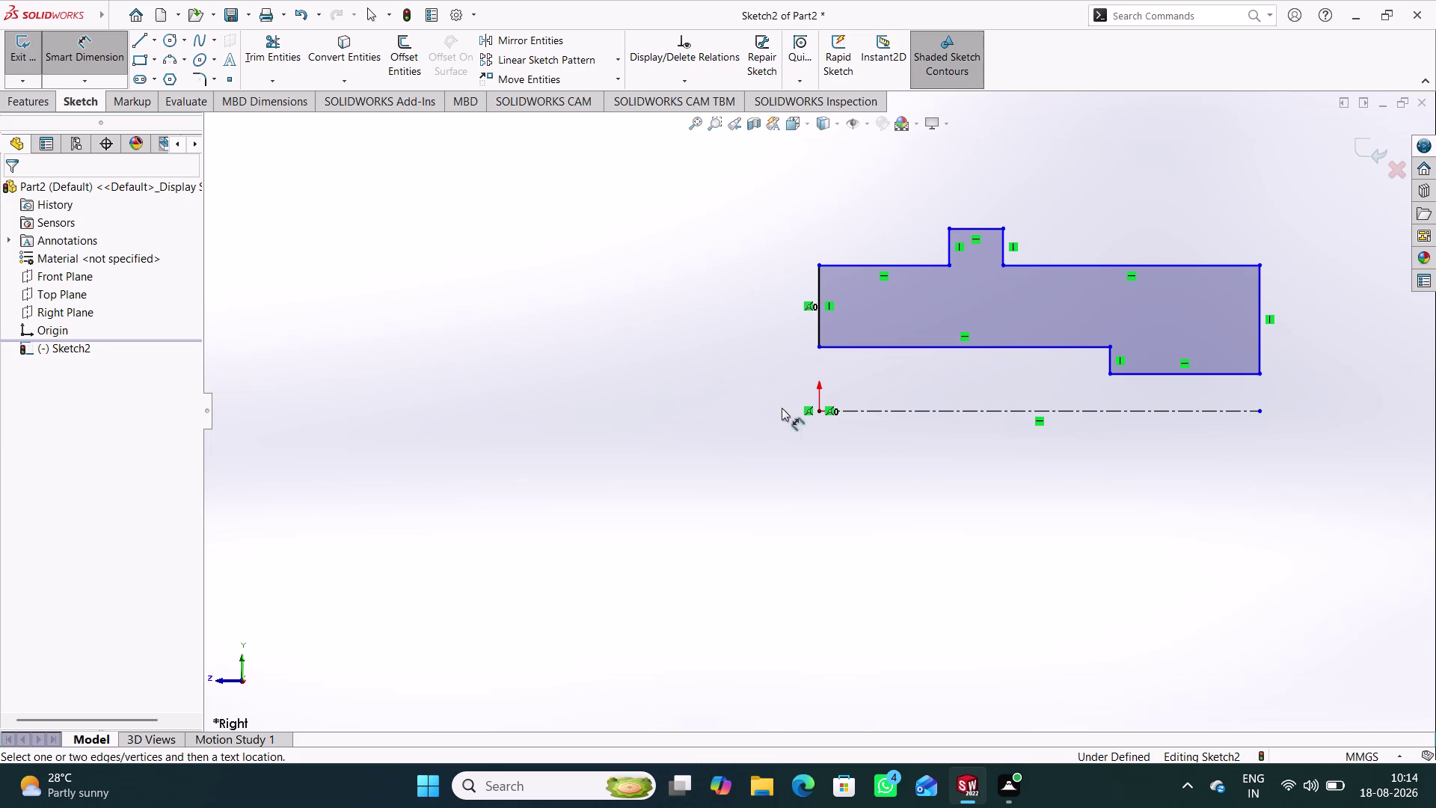
click(819, 413)
click(819, 348)
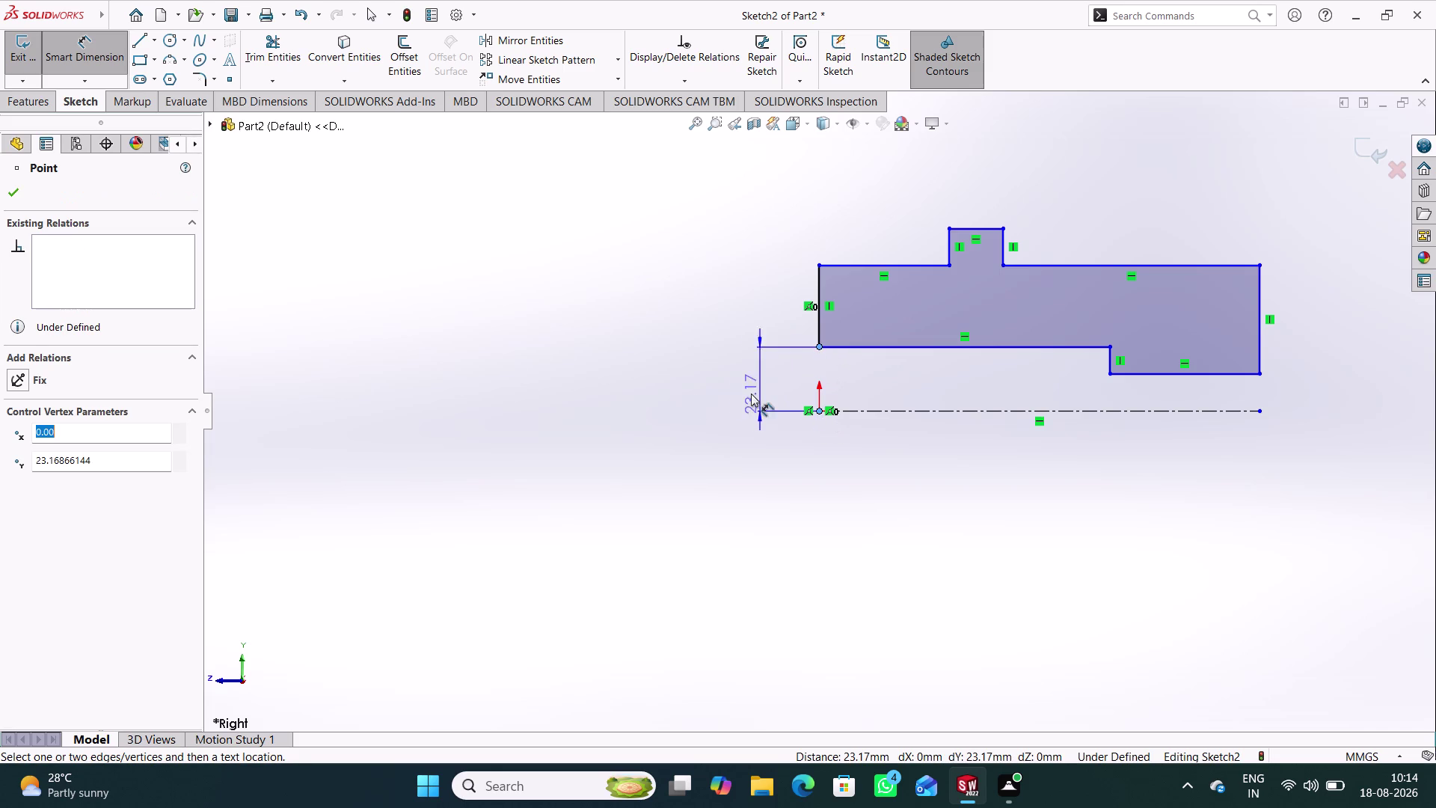
click(747, 377)
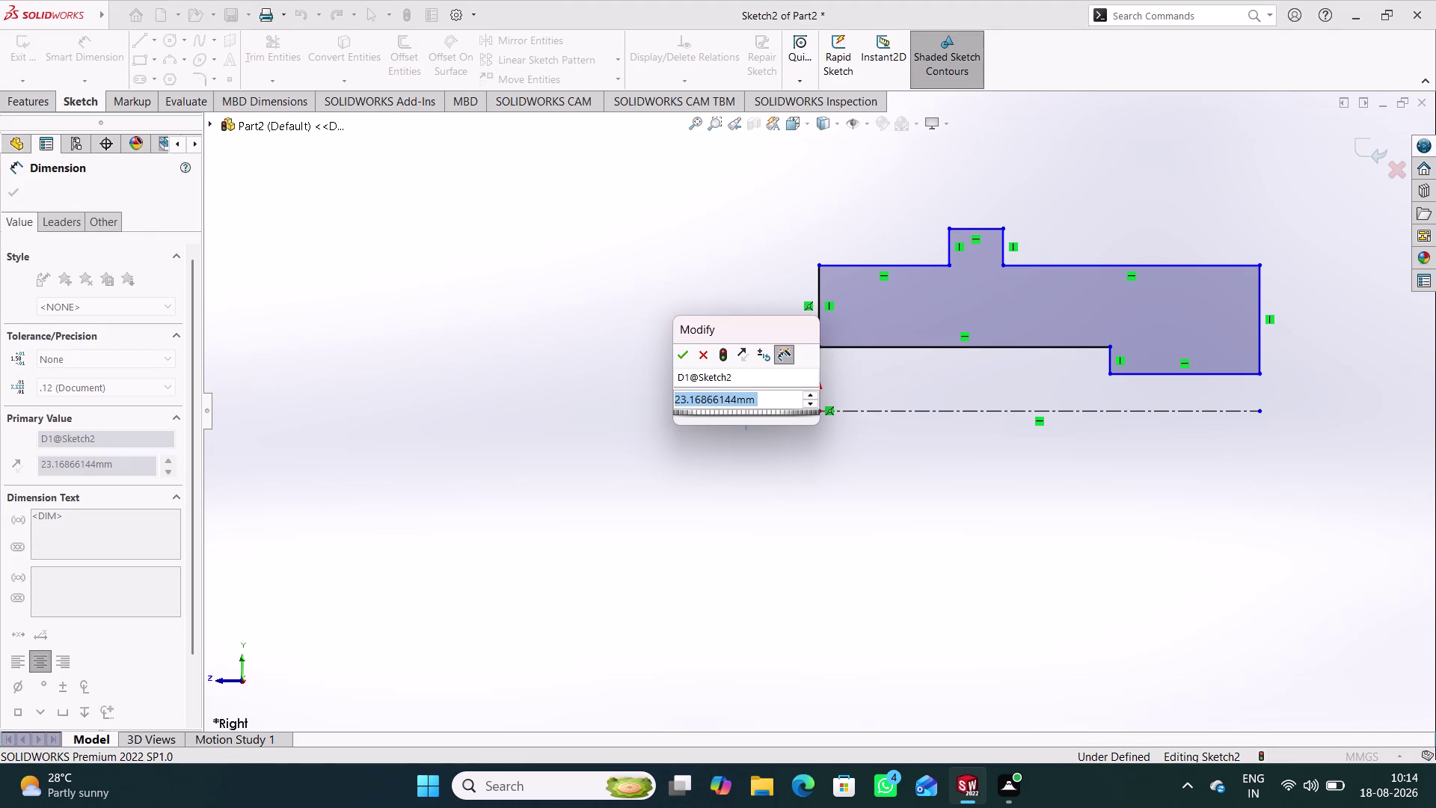
text(3.)
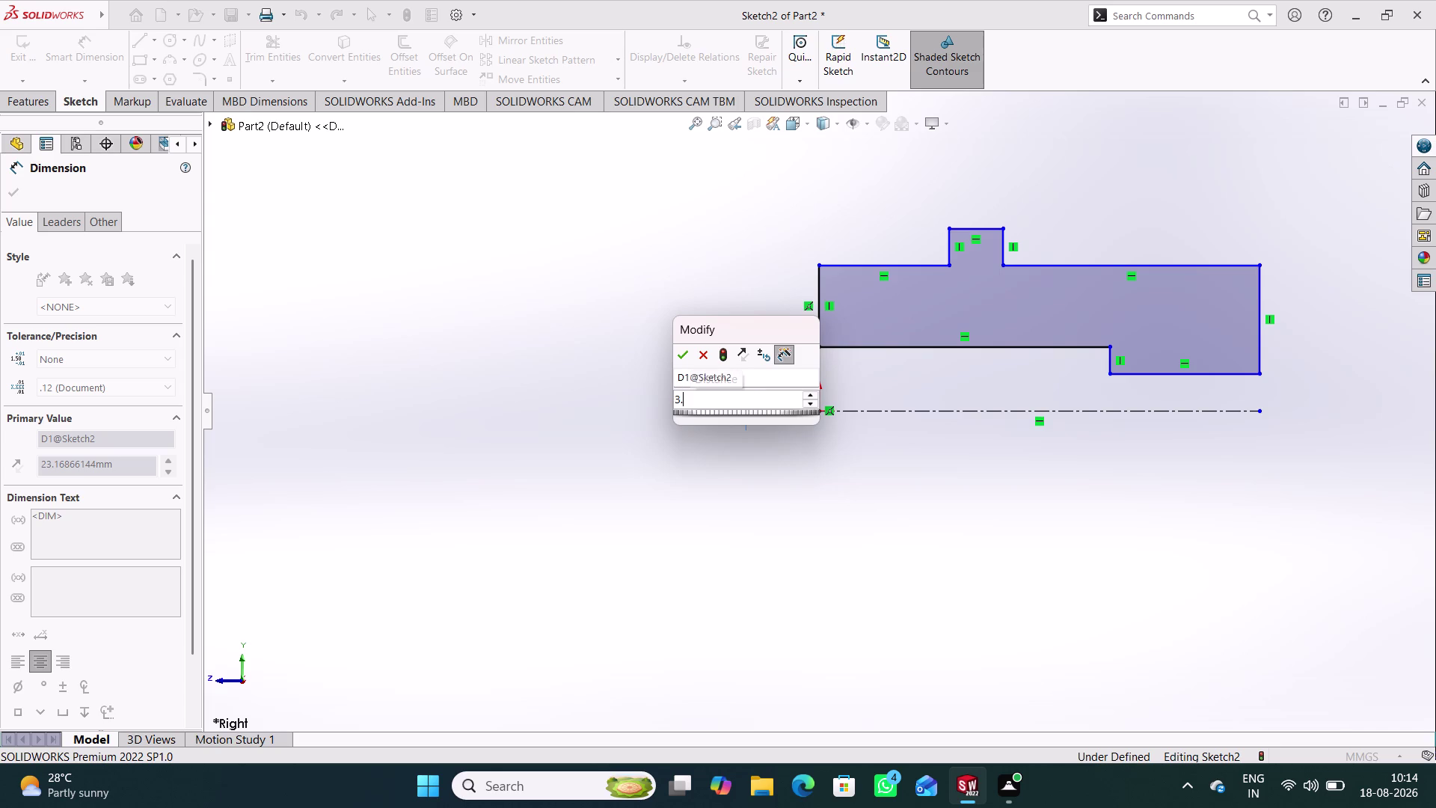
text(75/)
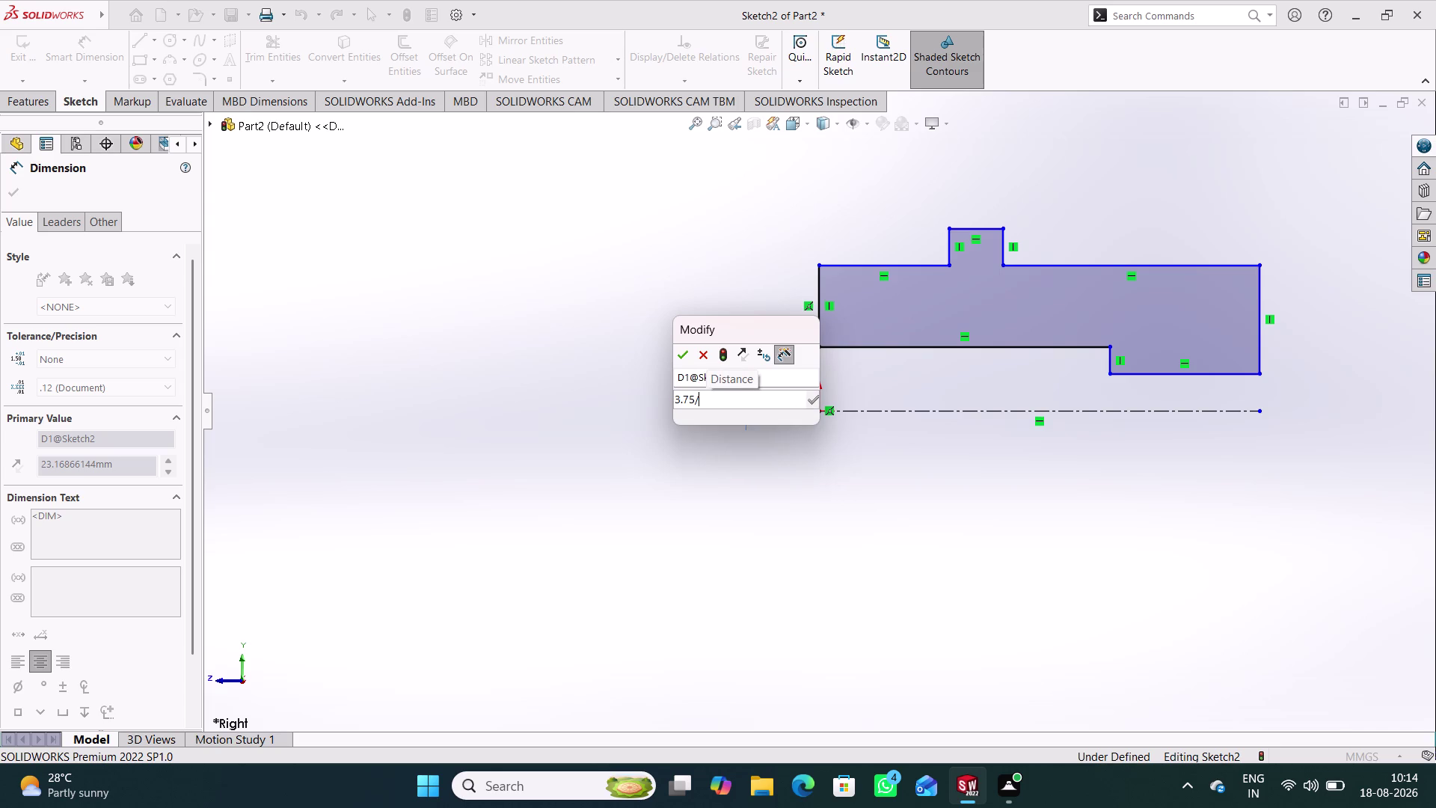
text(2)
key(Return)
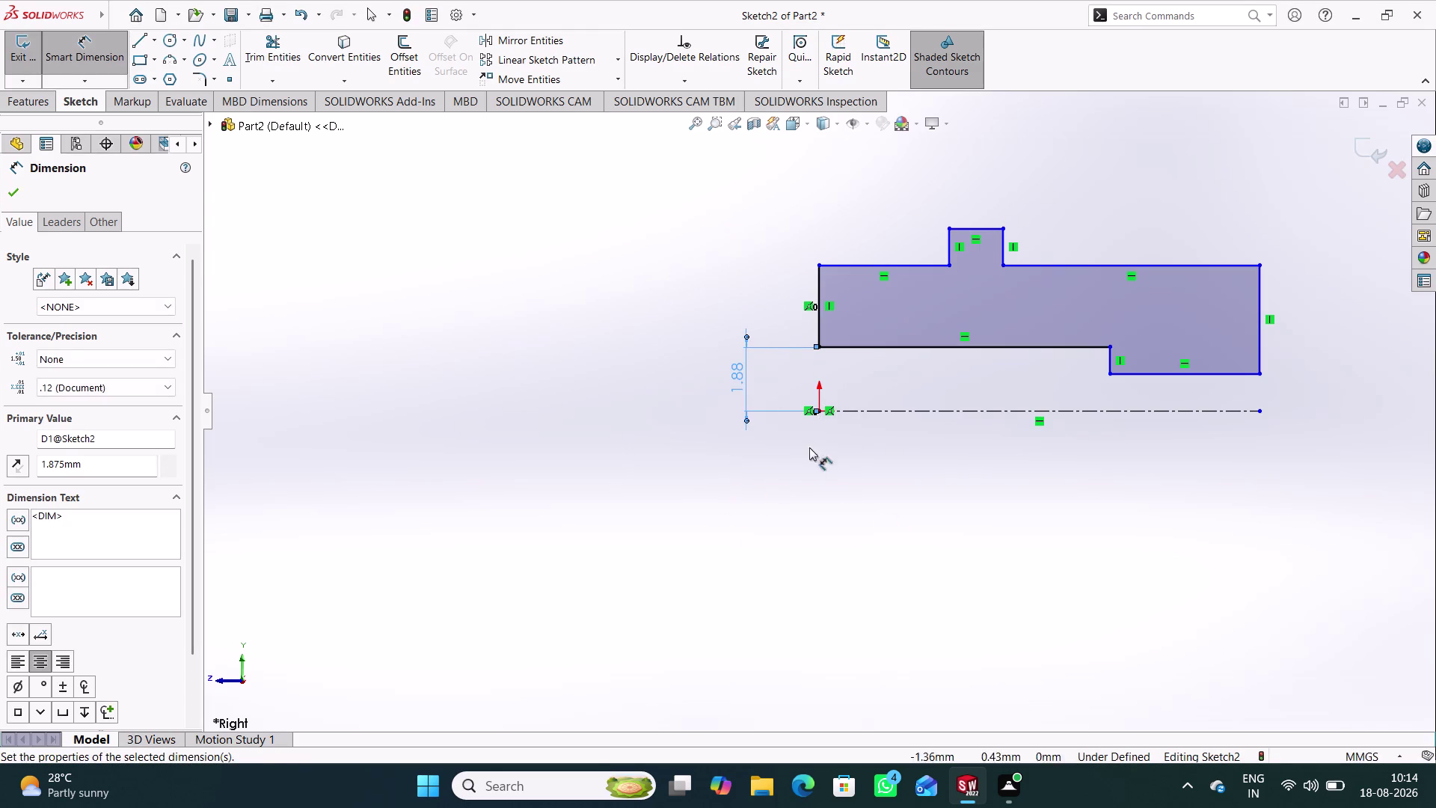
click(878, 519)
click(1111, 375)
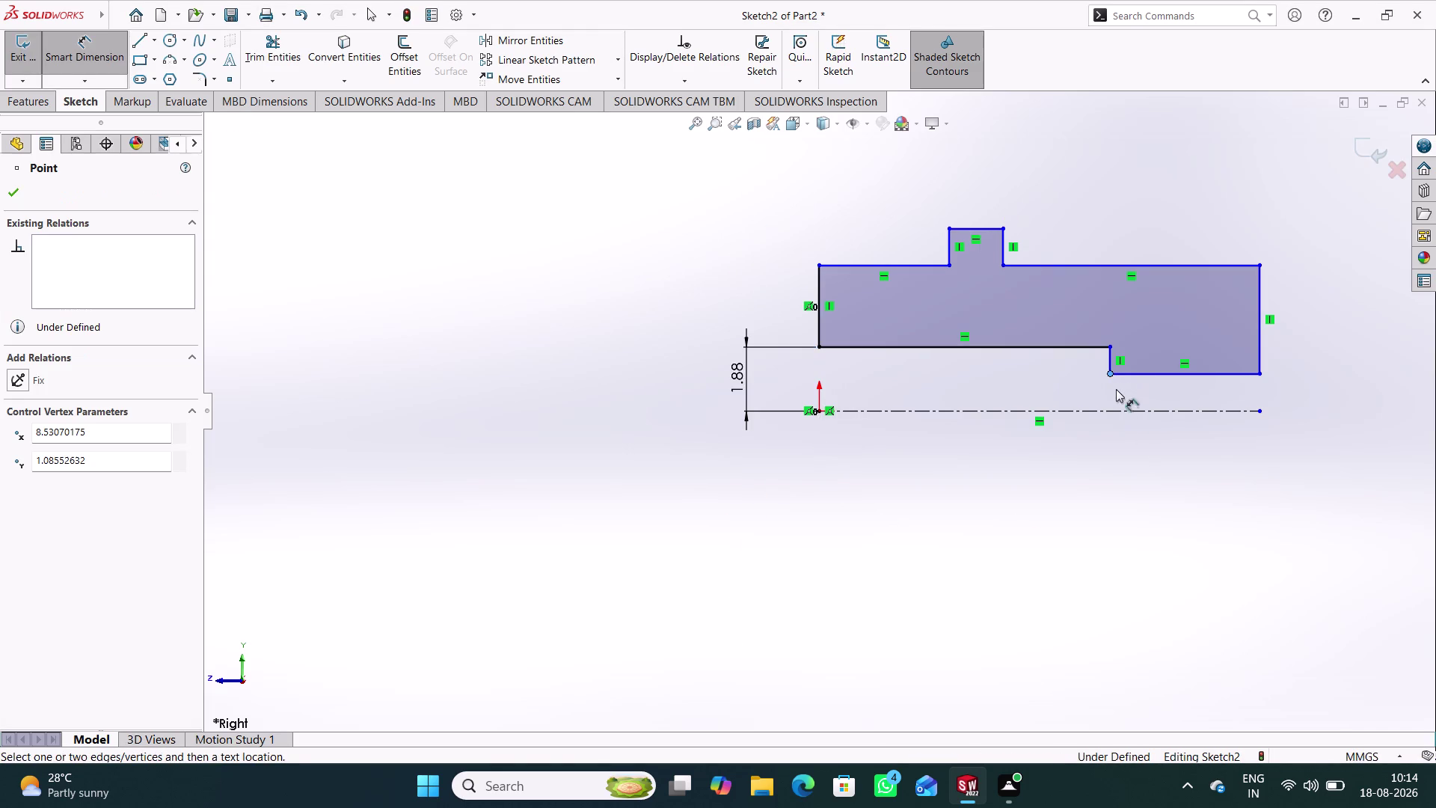
click(1120, 413)
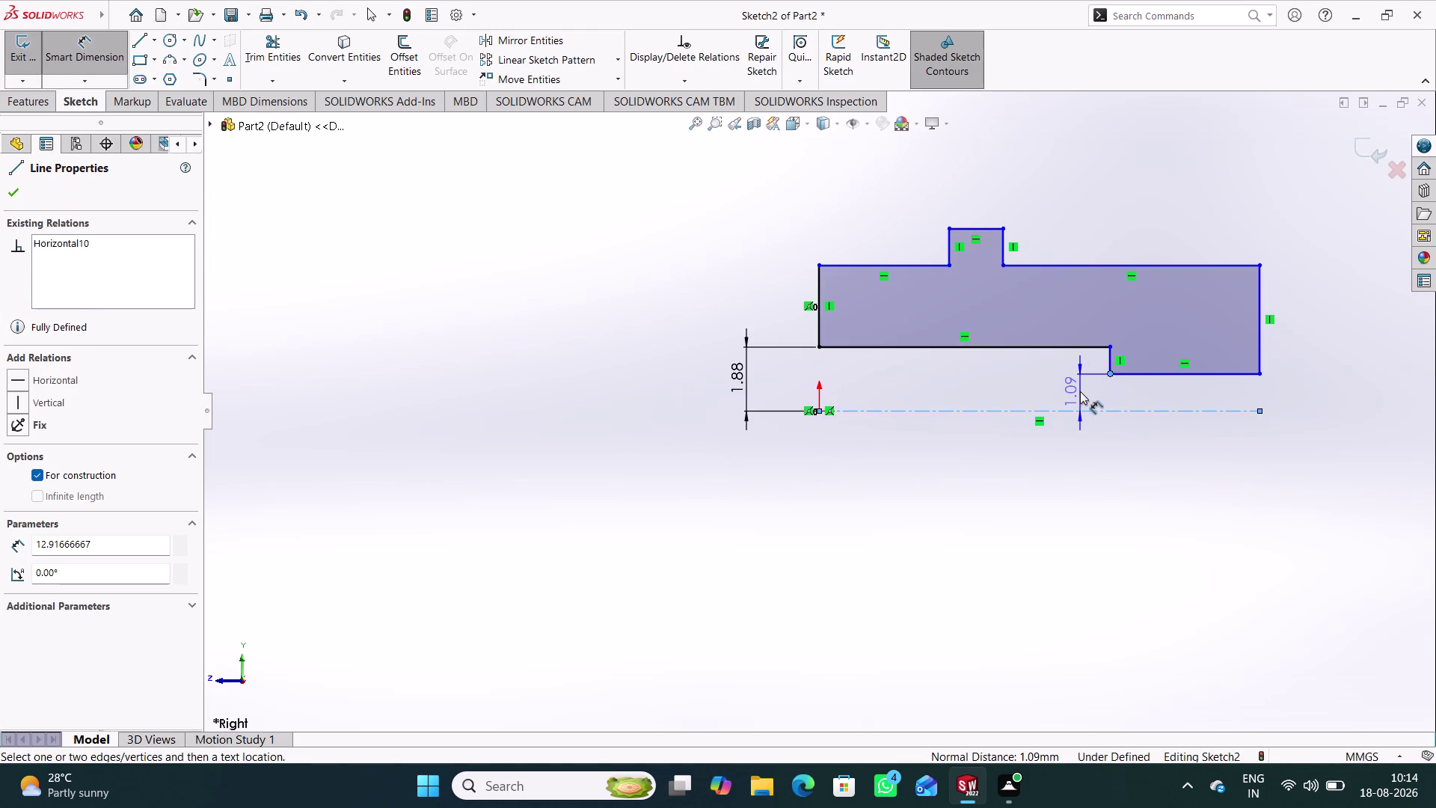
click(1081, 391)
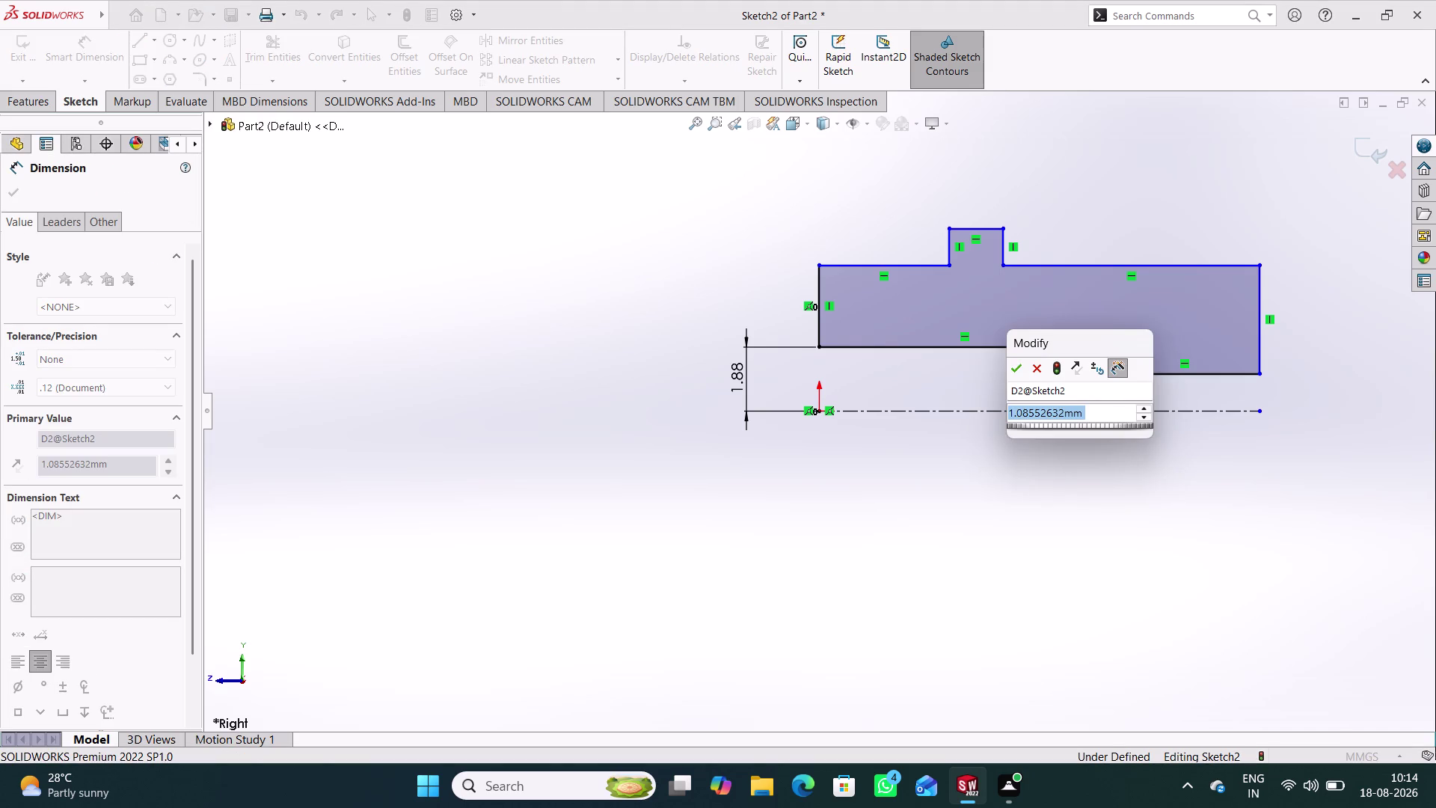
text(2.5)
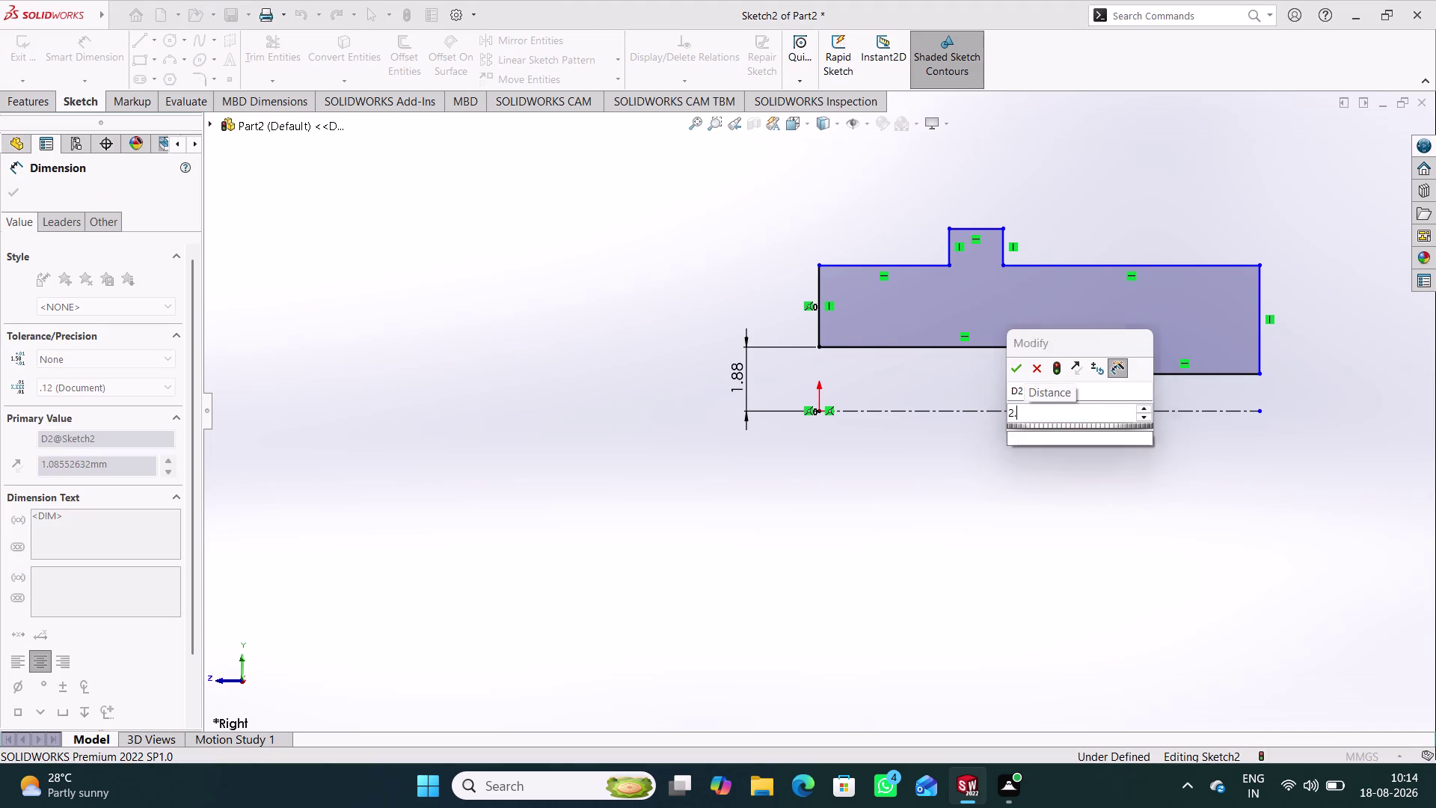
text(/2)
key(Return)
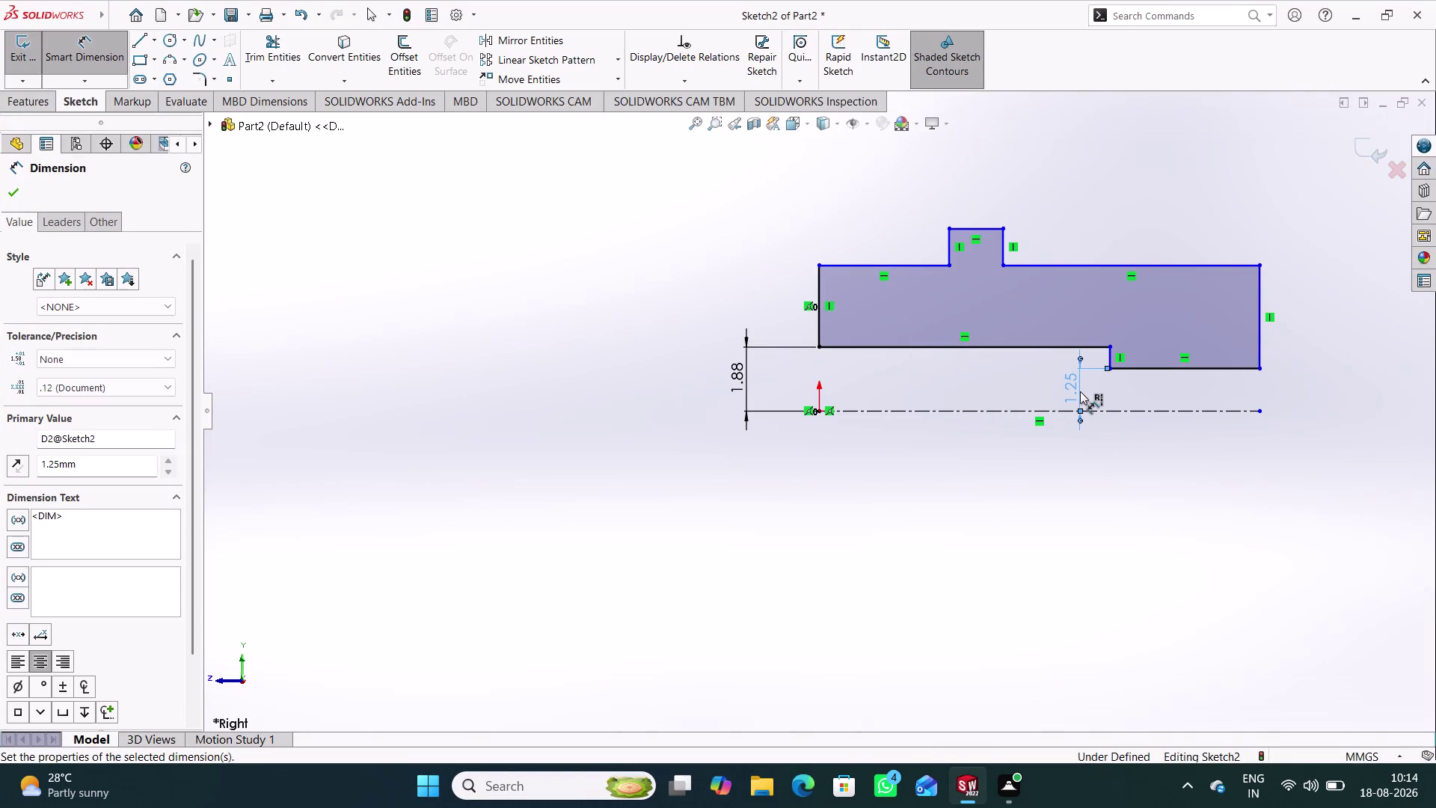
click(956, 493)
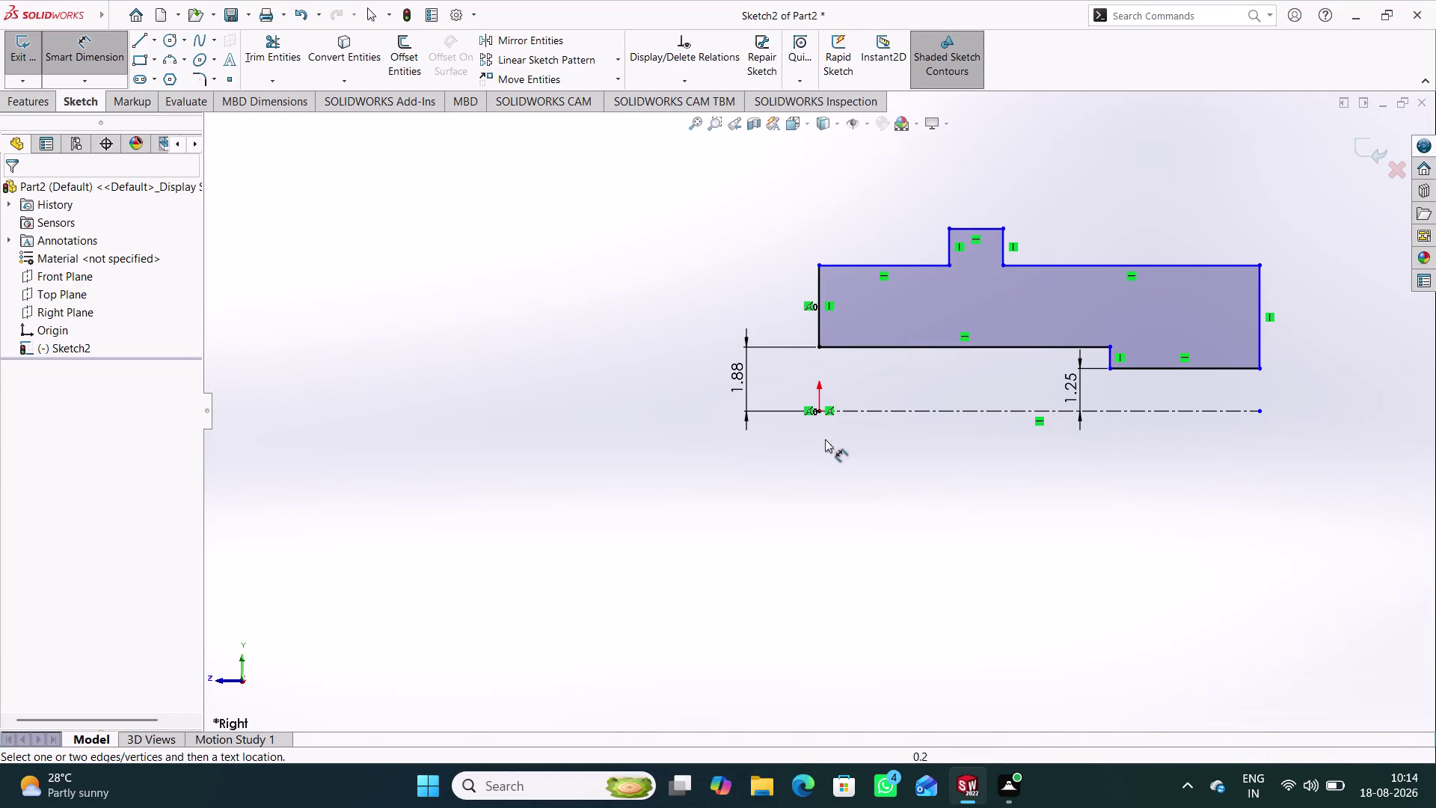
Dimension the upper left corner at 5.625 and the collar top at 7.5 from the centreline.
click(820, 412)
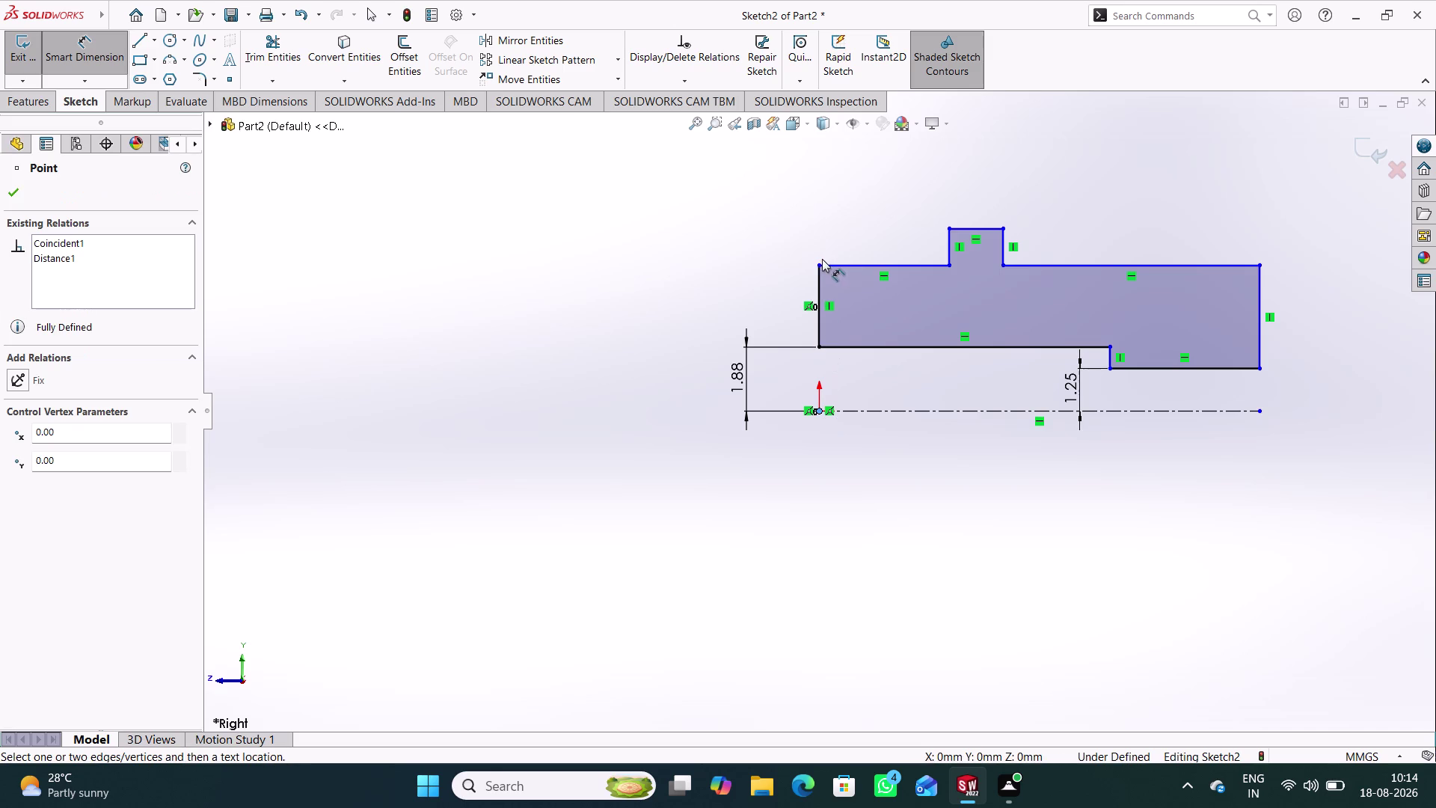
click(821, 264)
click(701, 340)
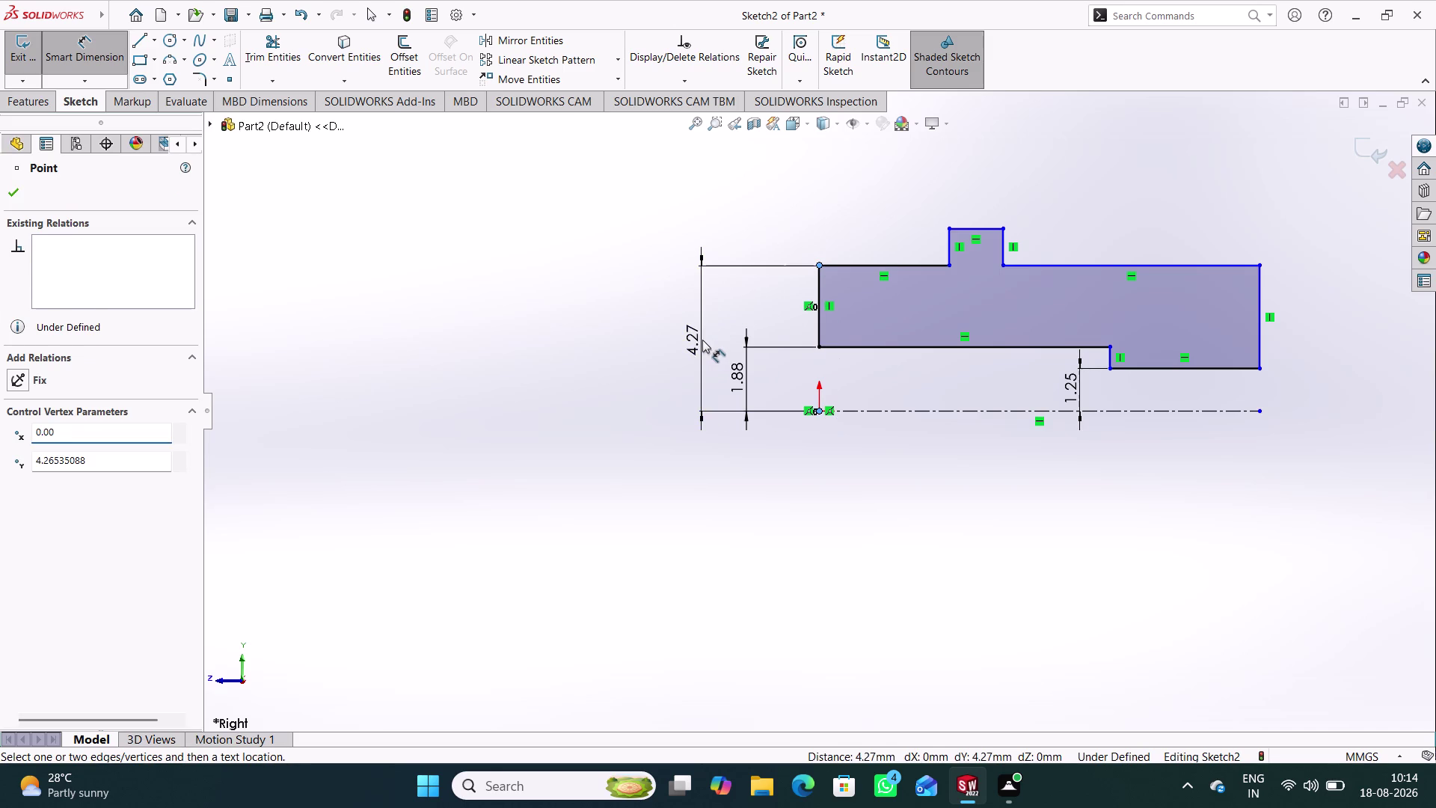
text(5.)
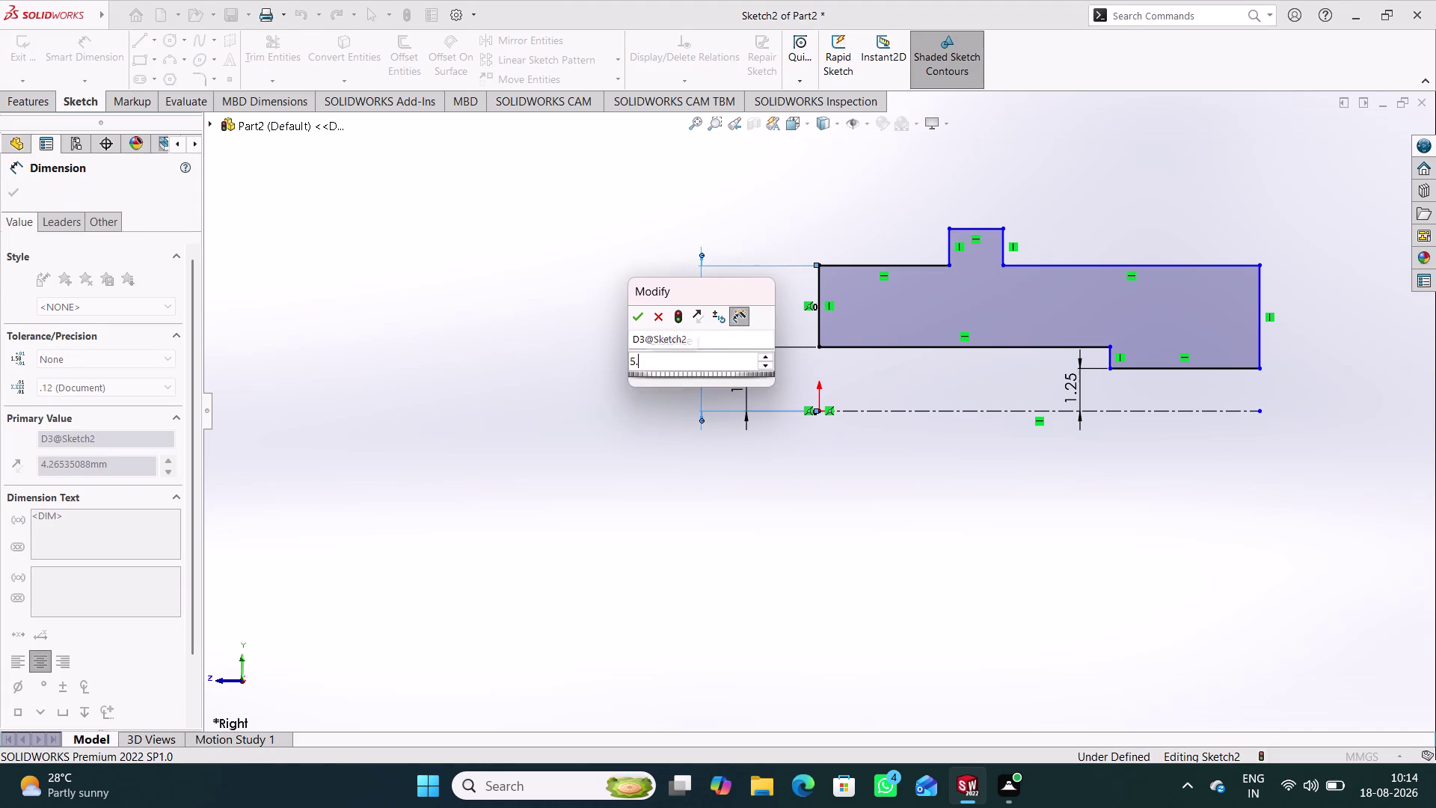
text(625)
key(Return)
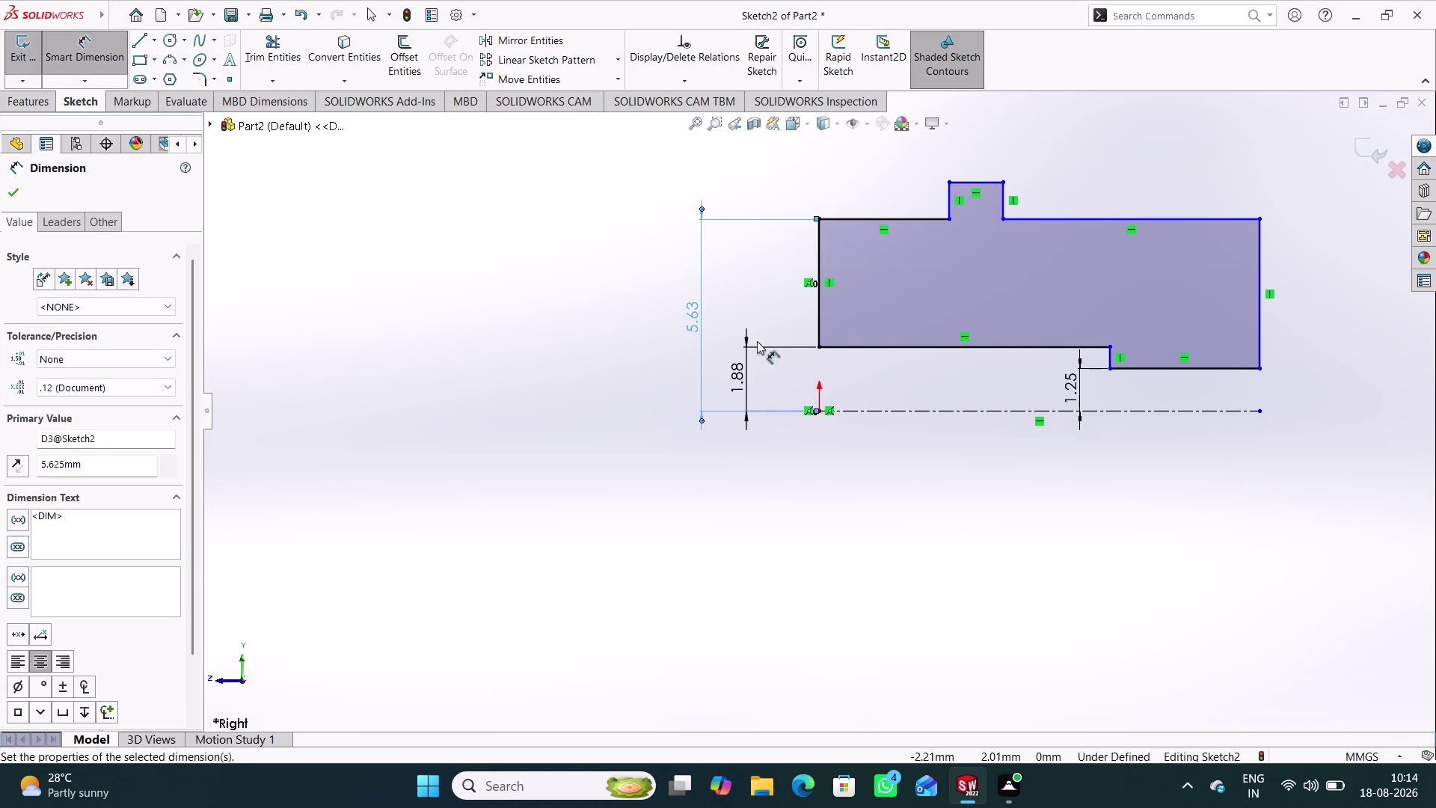
click(537, 308)
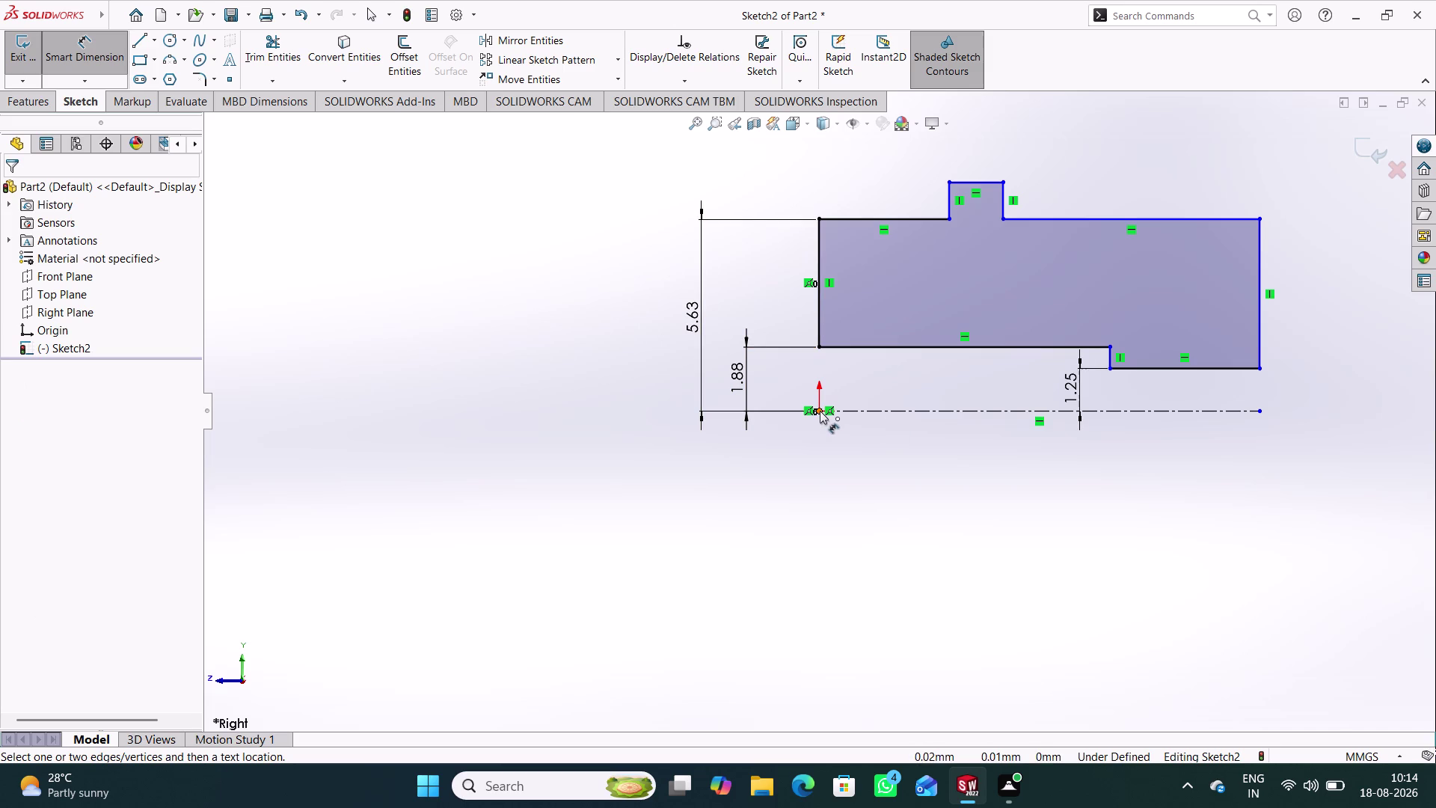
click(949, 183)
click(946, 411)
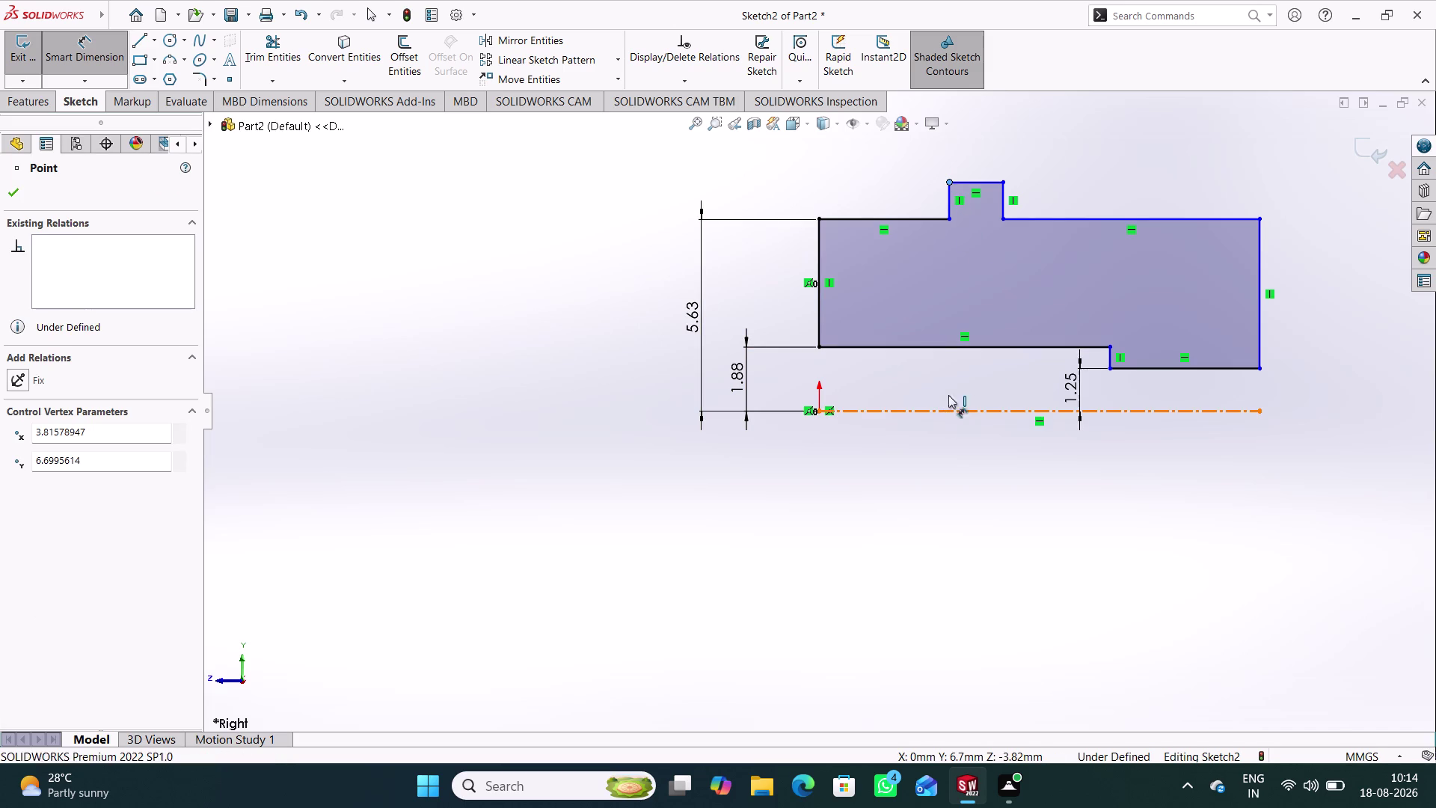
click(979, 263)
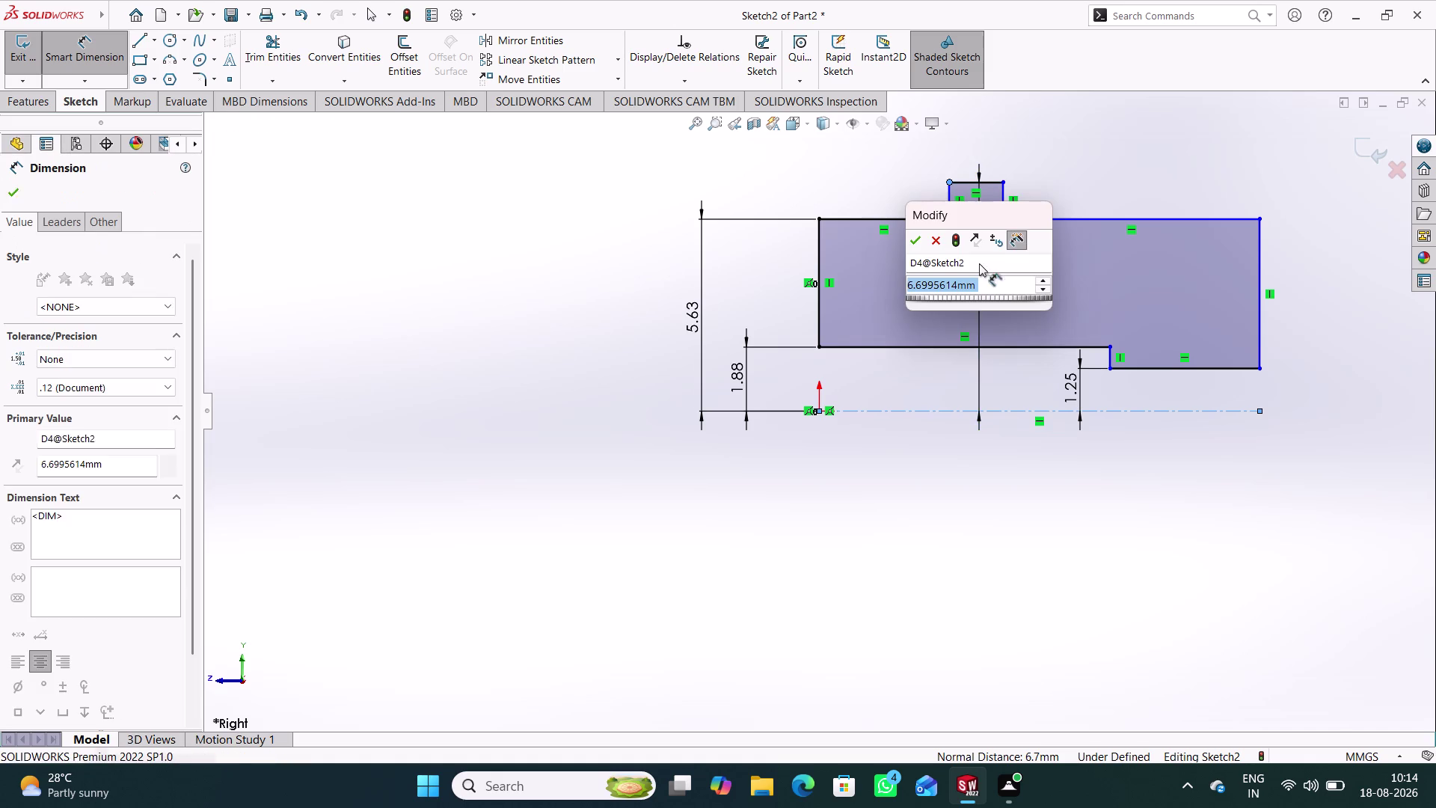
text(7)
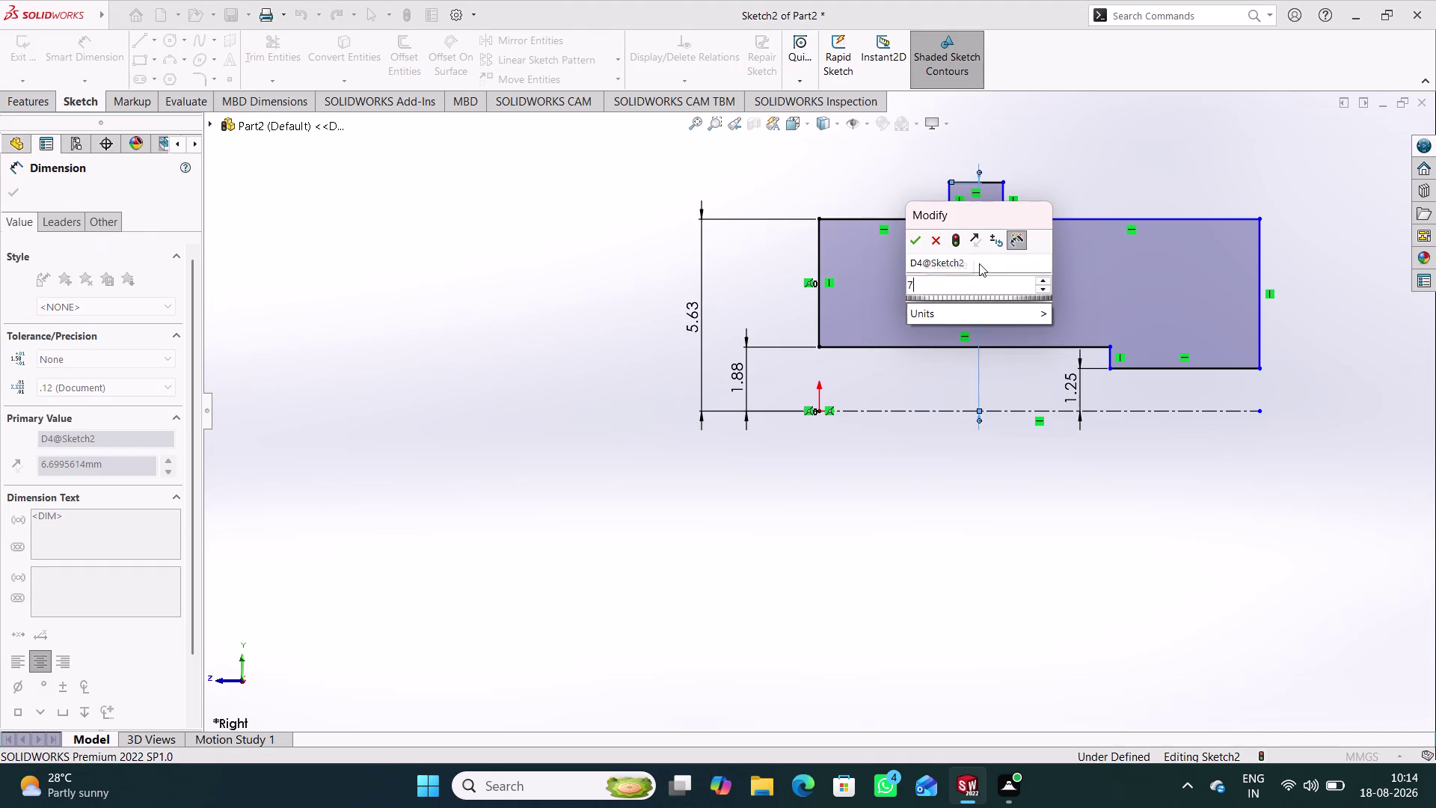
text(.5)
key(Return)
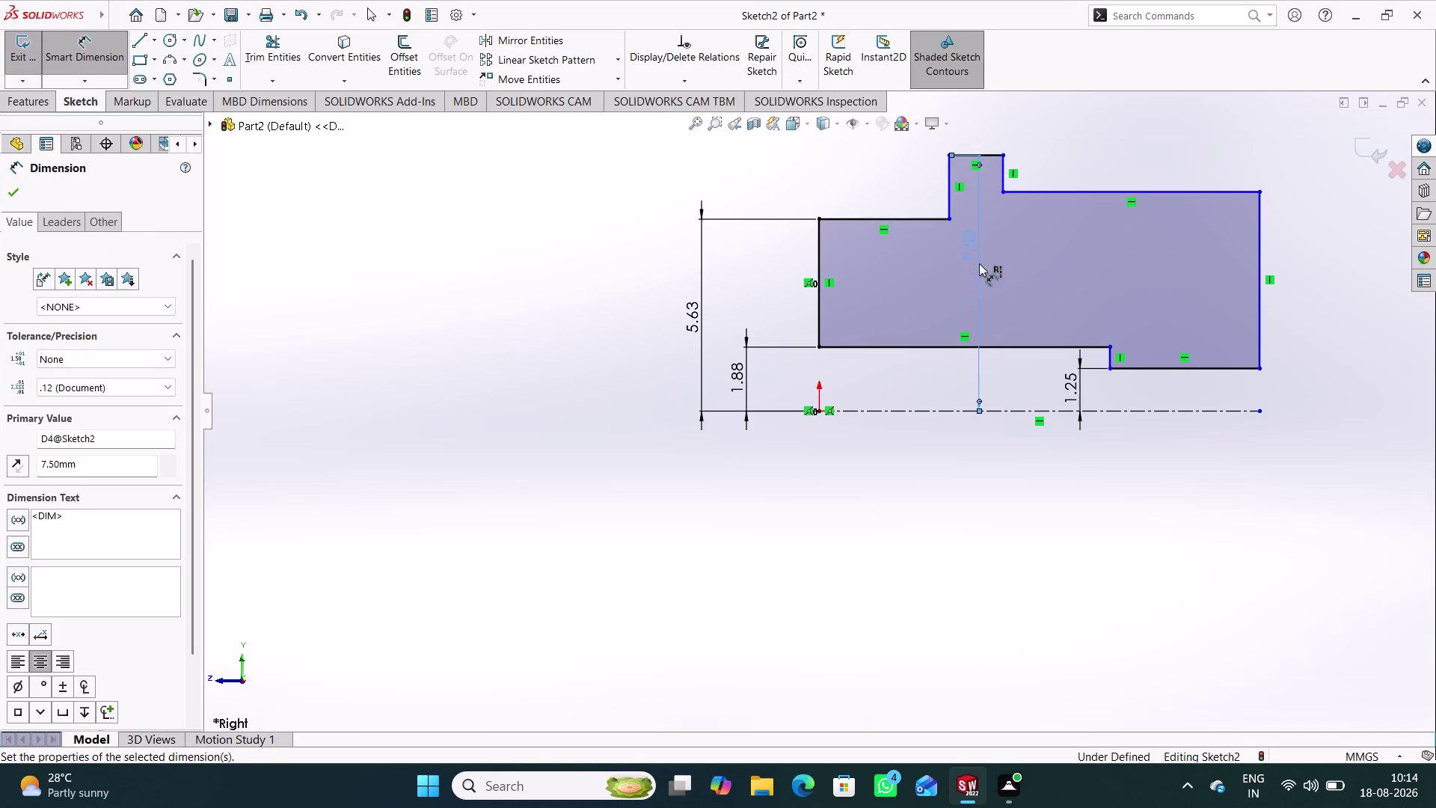
click(910, 460)
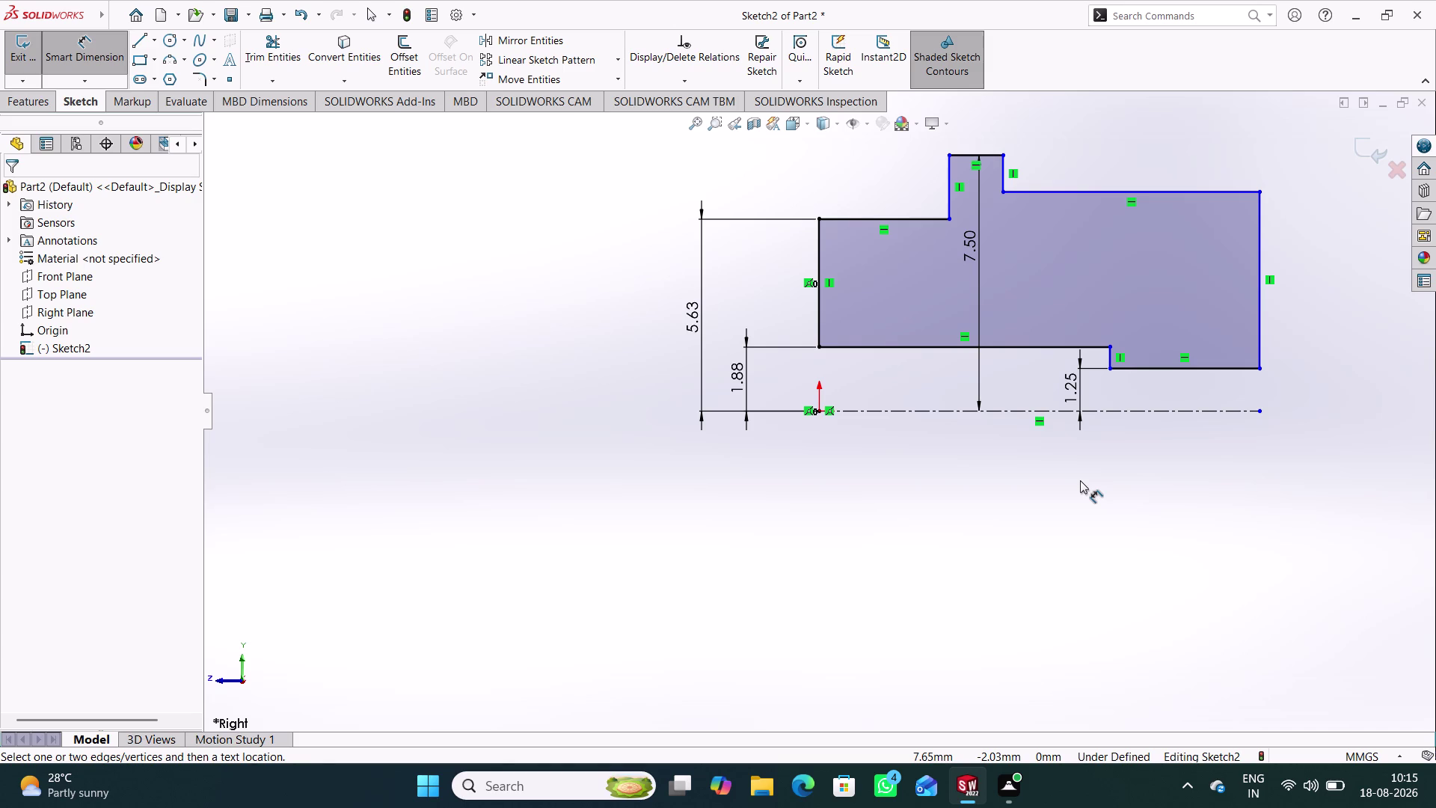
click(819, 216)
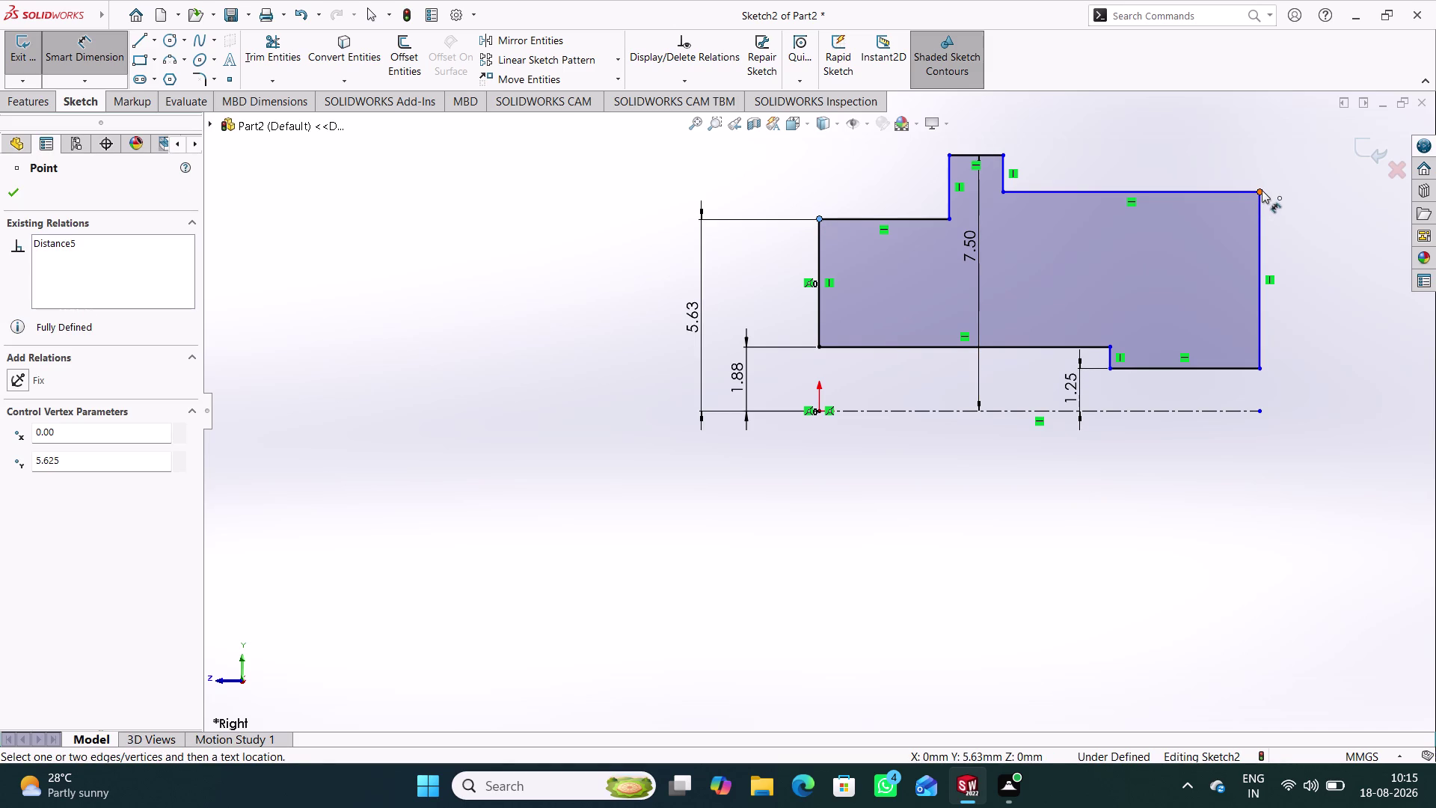
Dimension the overall profile length as 31.25 and the shoulder edge as 2.5.
click(1262, 190)
scroll(up, 3)
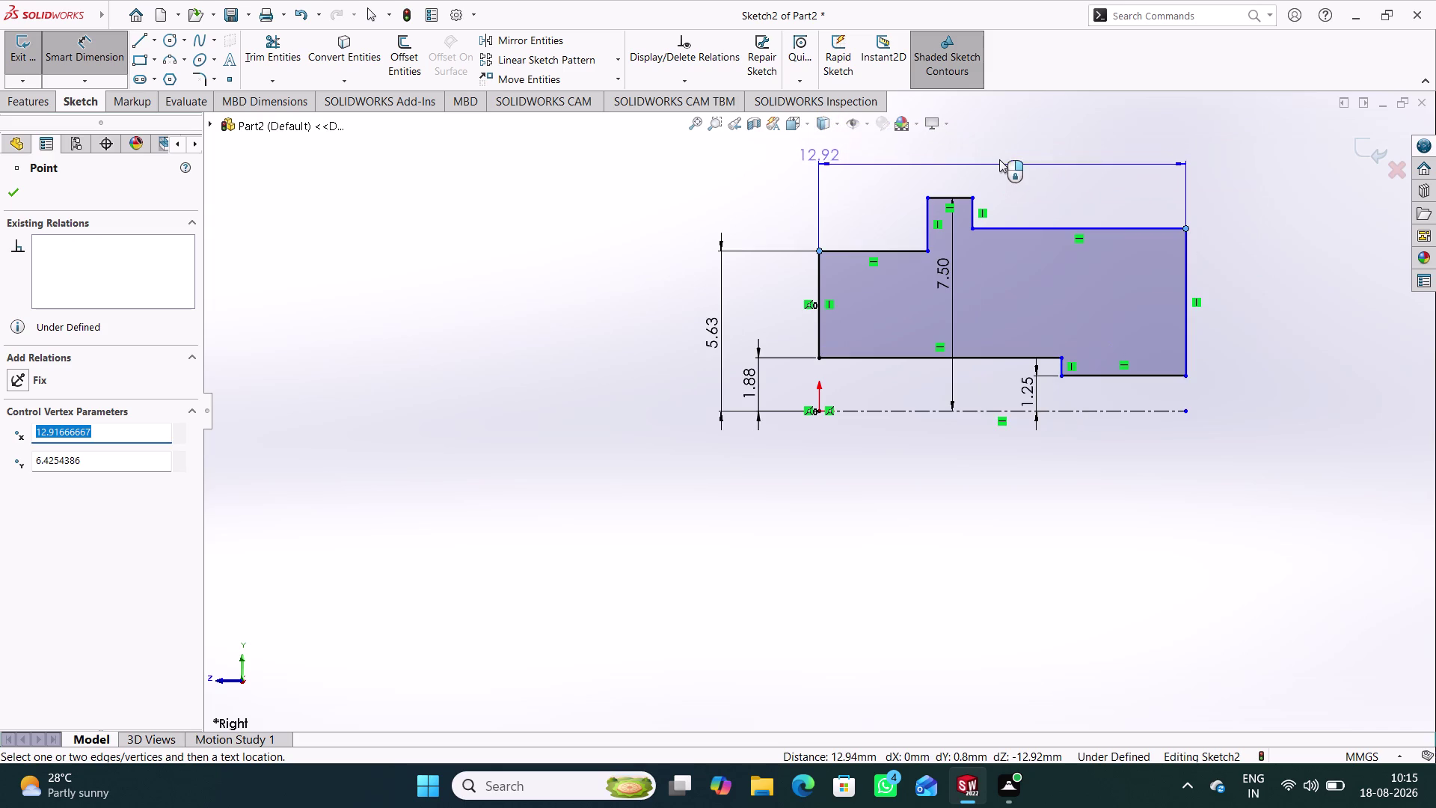
click(973, 155)
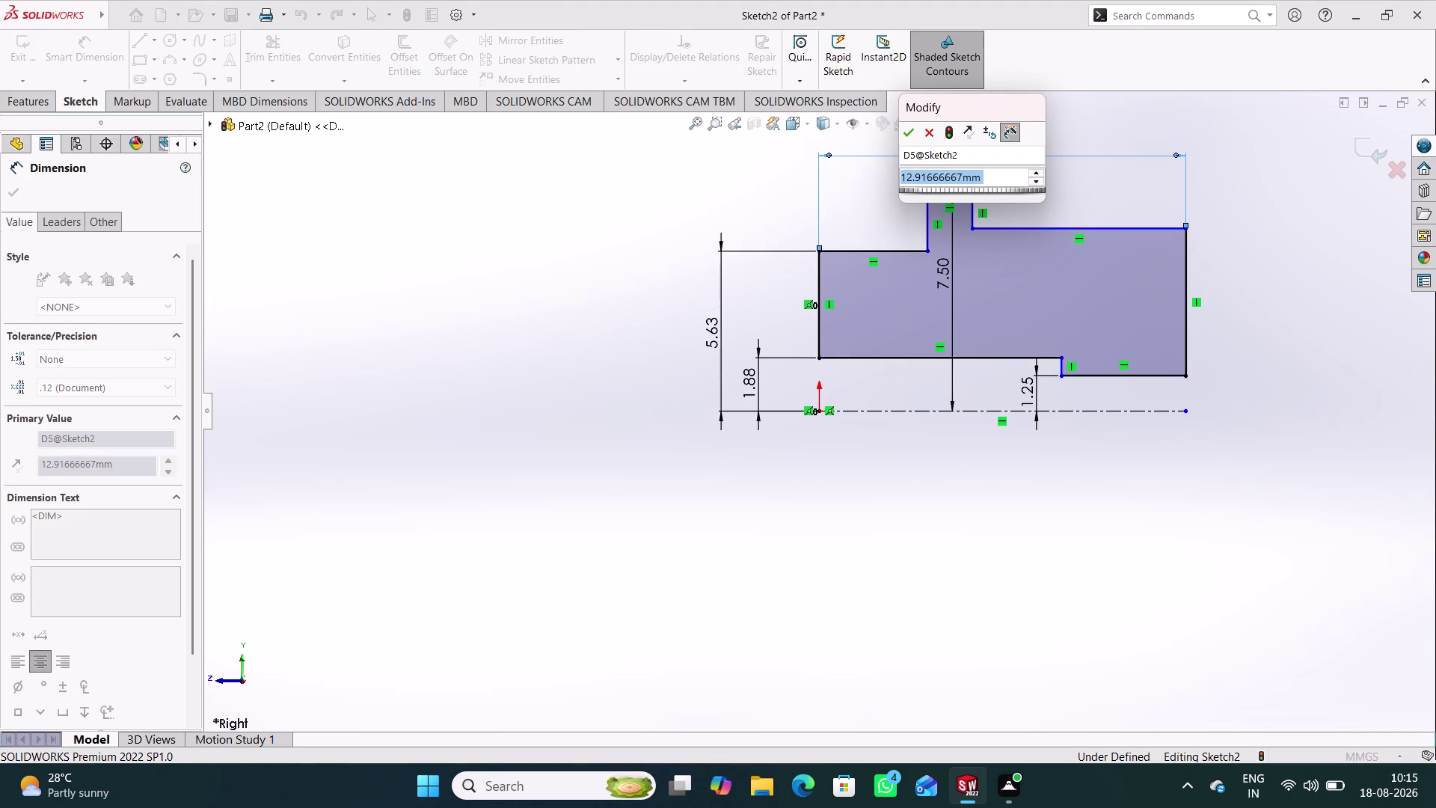
text(31.2)
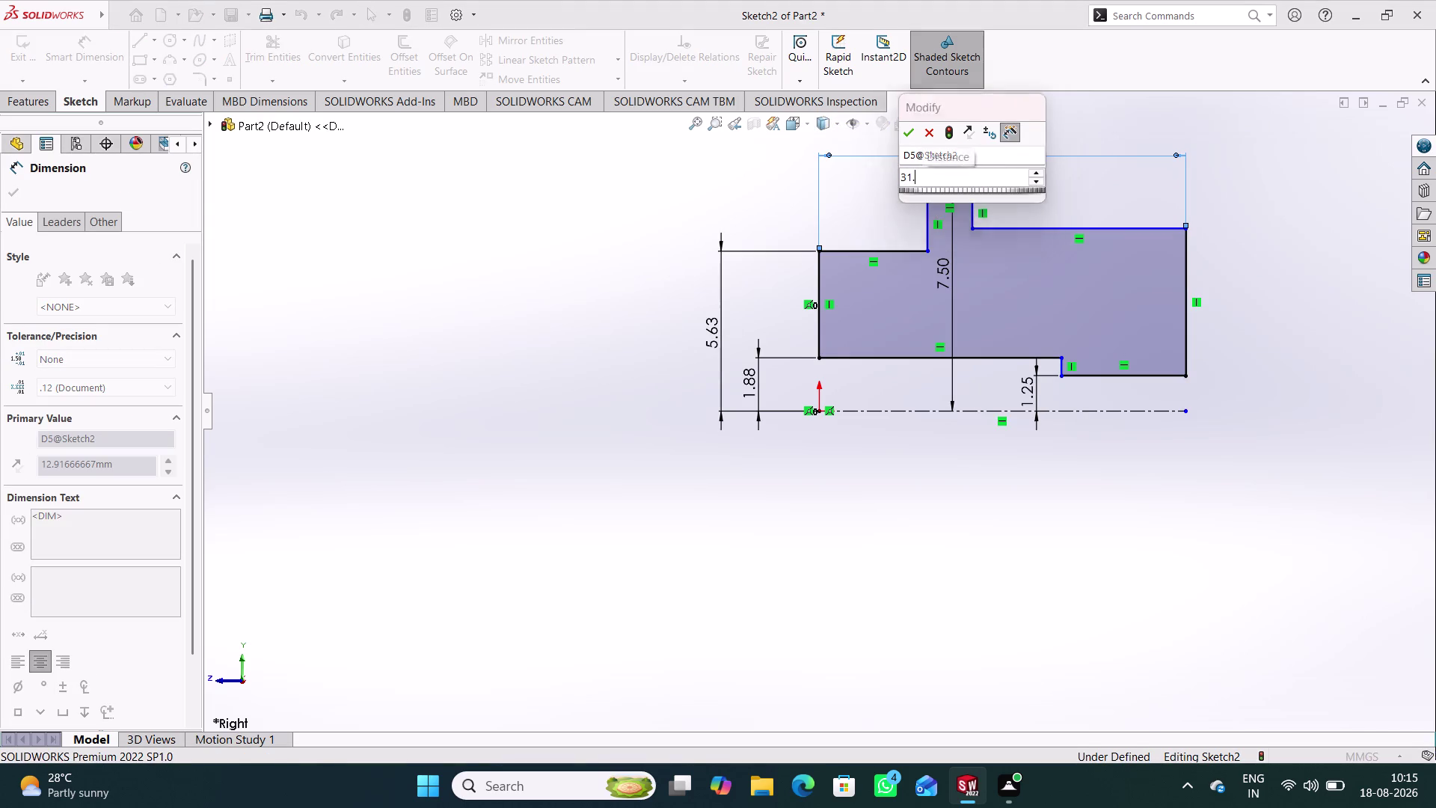
text(5)
key(Return)
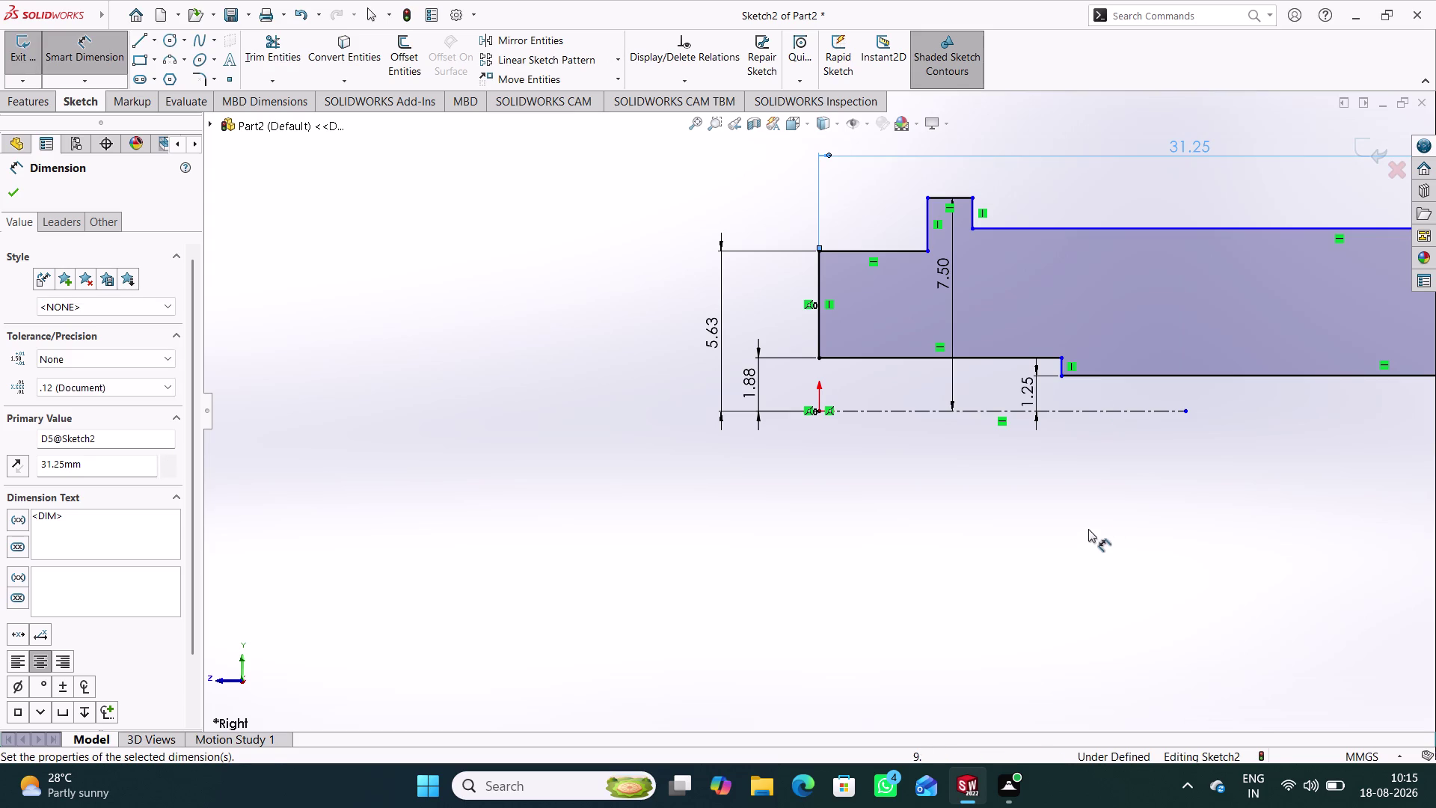
click(1085, 533)
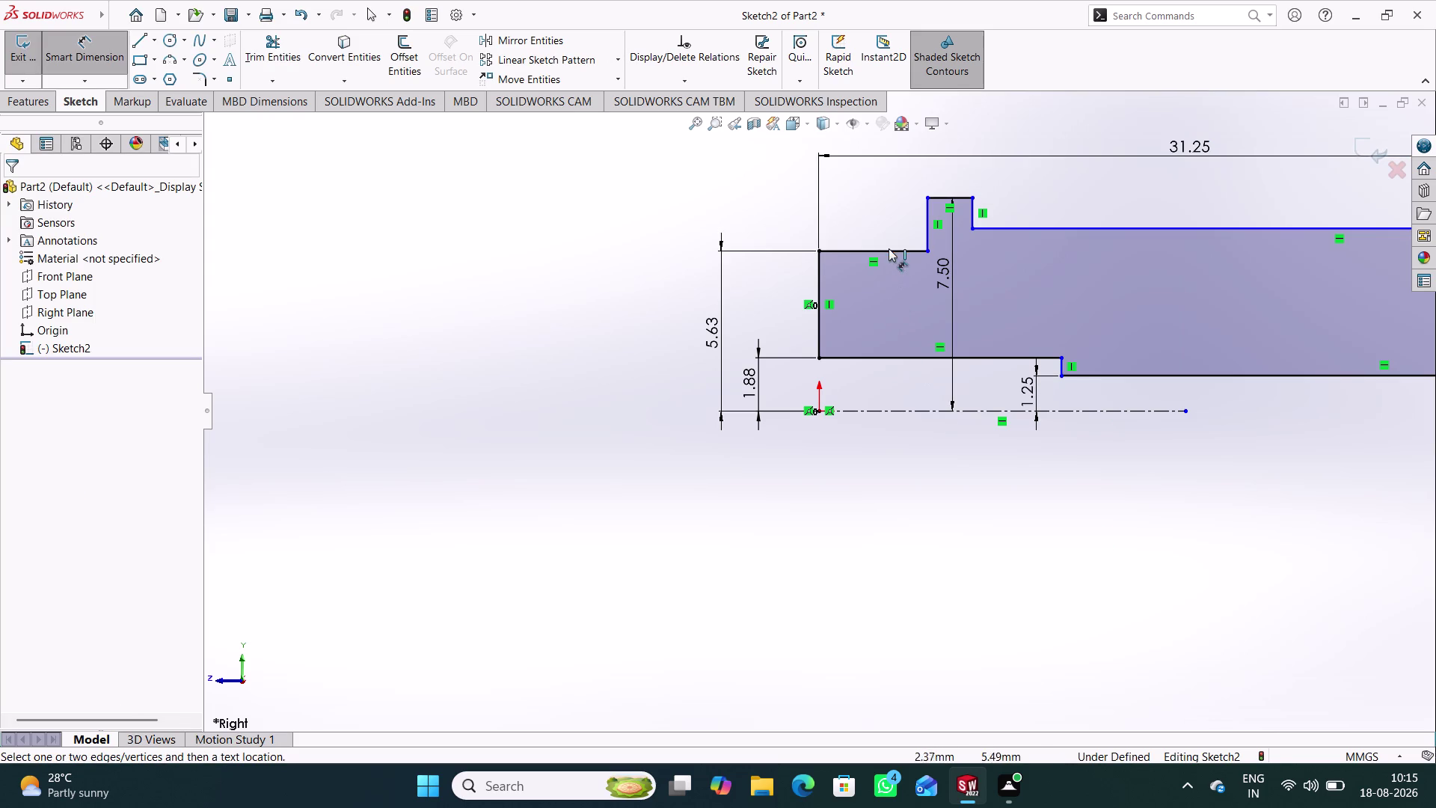
click(888, 247)
click(879, 206)
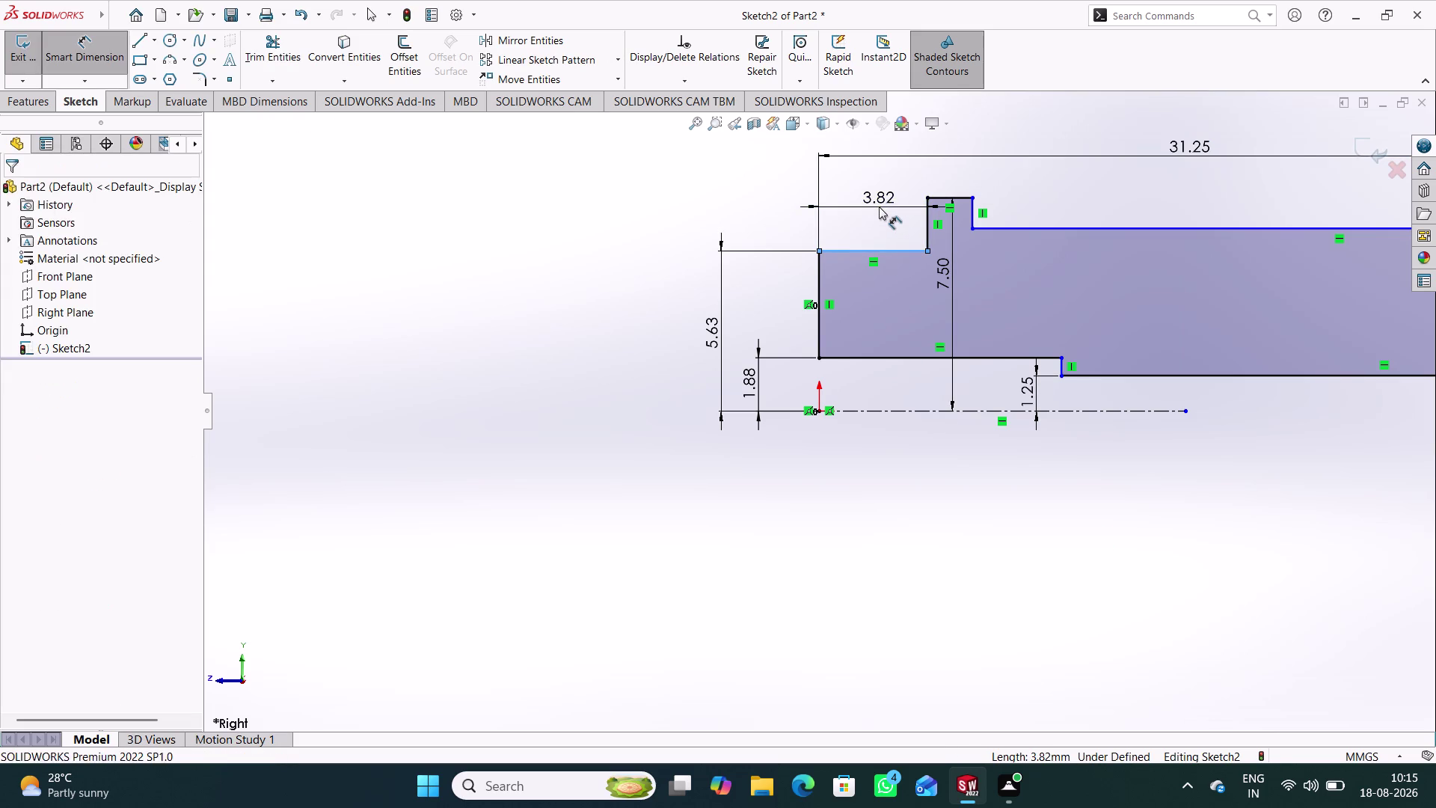
text(2.5)
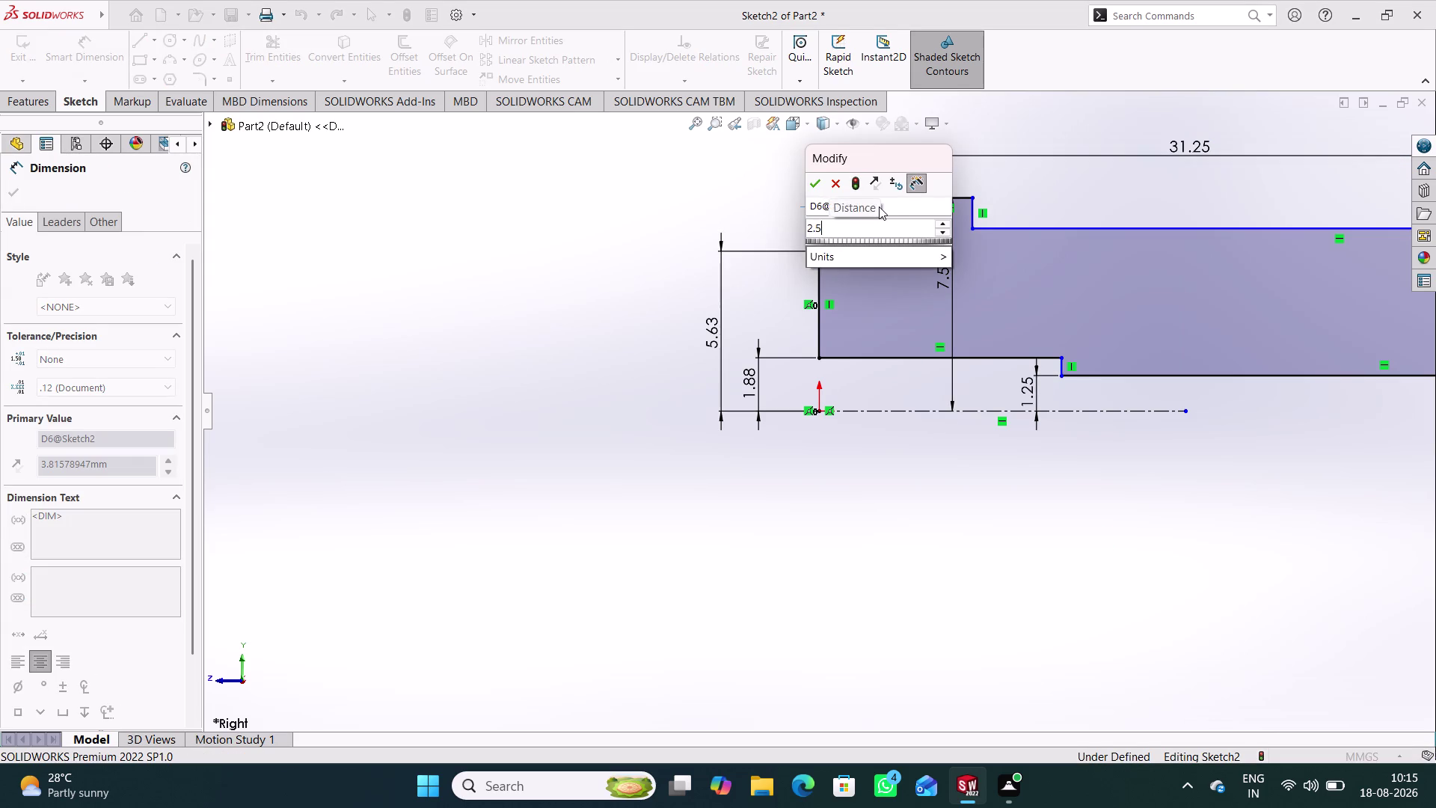
key(Return)
click(927, 517)
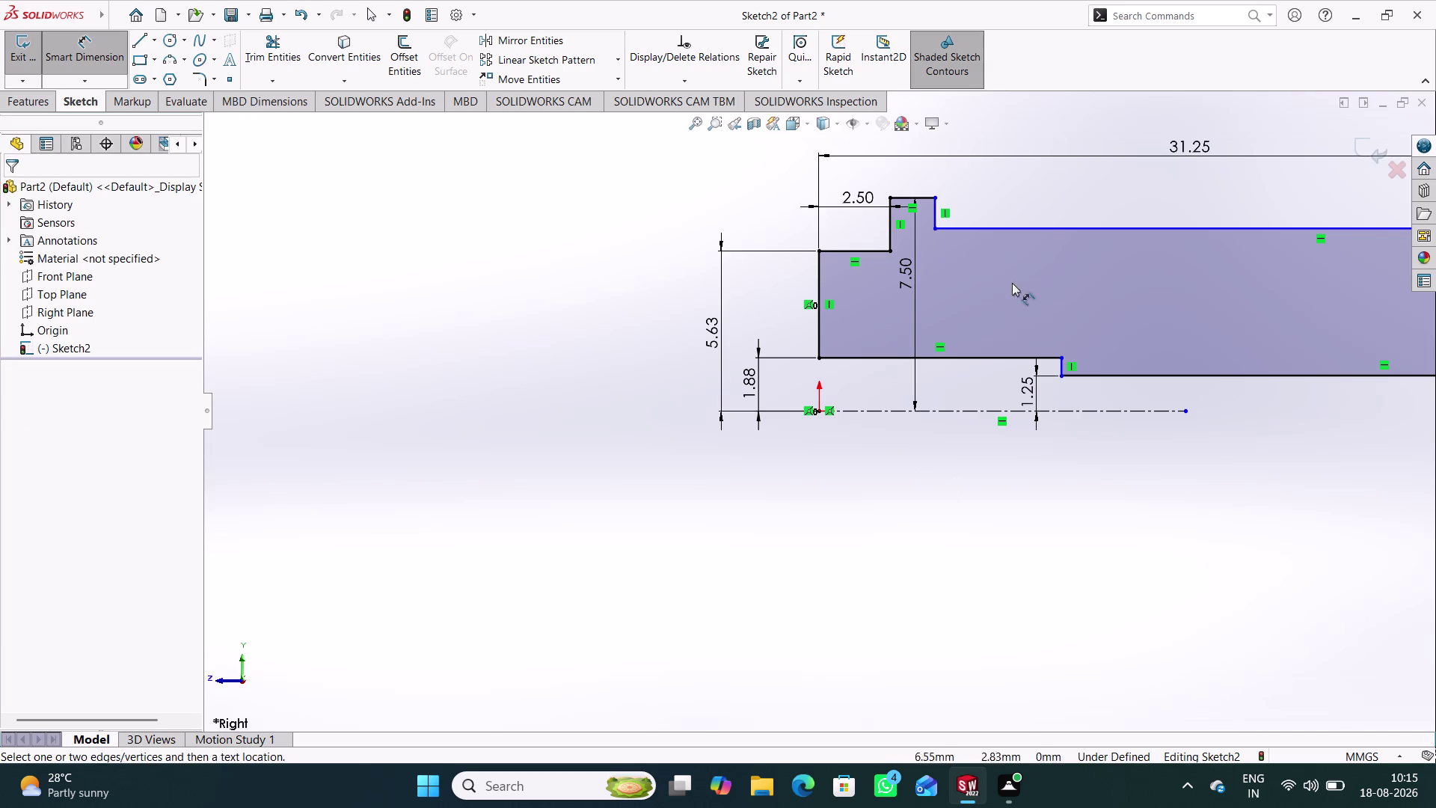
Dimension the upper step length at 20 and the lower edge at 21.75, then zoom to fit.
click(1046, 223)
click(1047, 228)
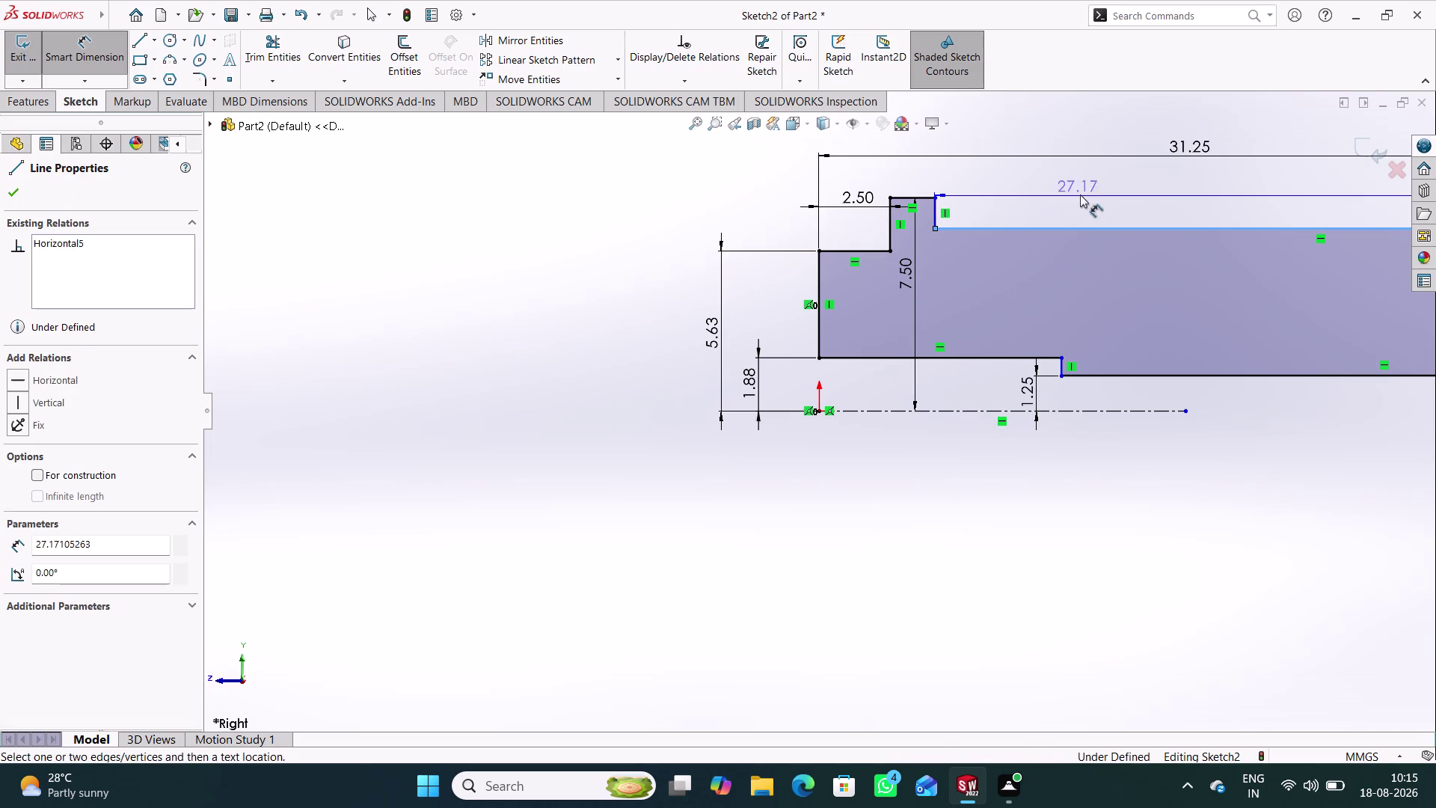
click(1145, 195)
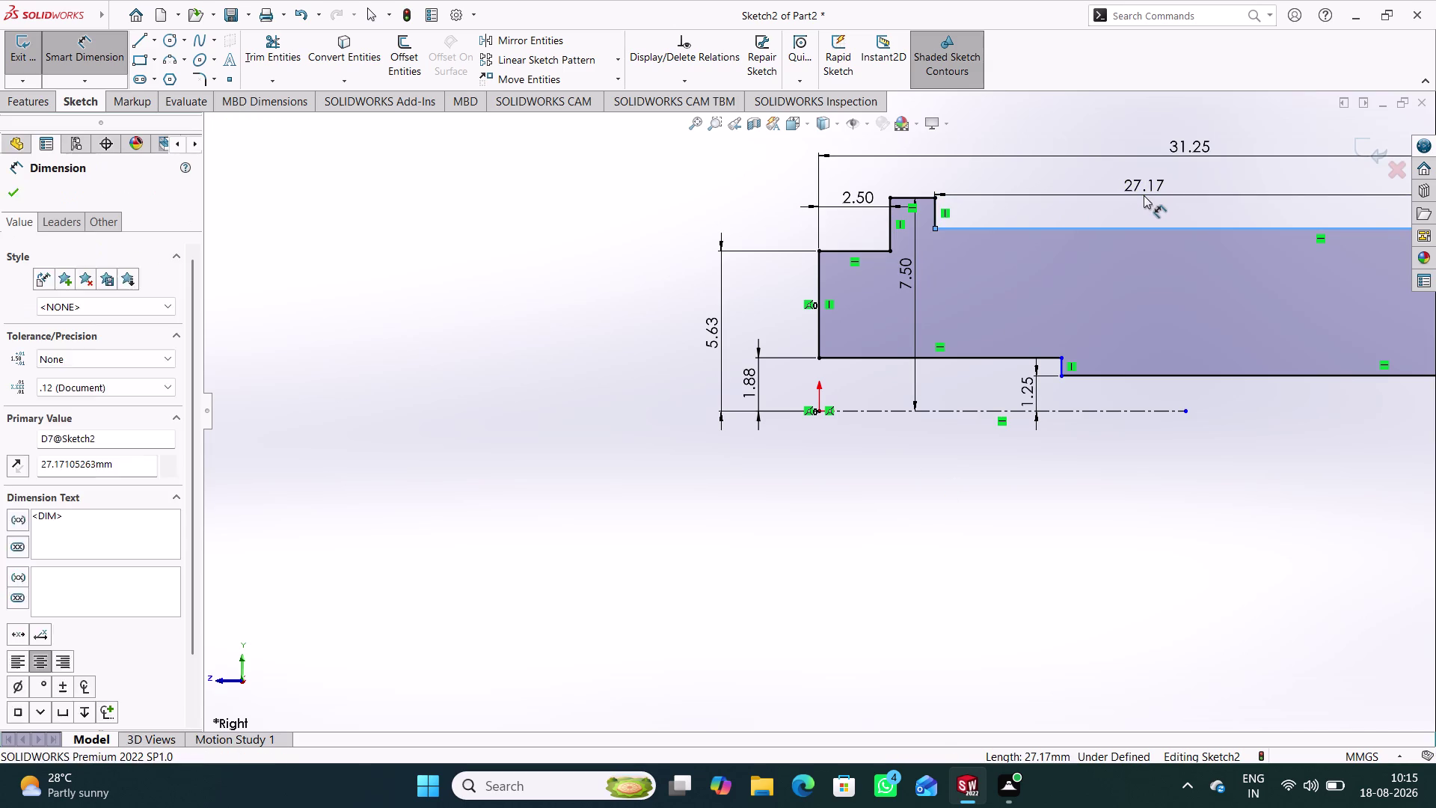
text(20)
key(Return)
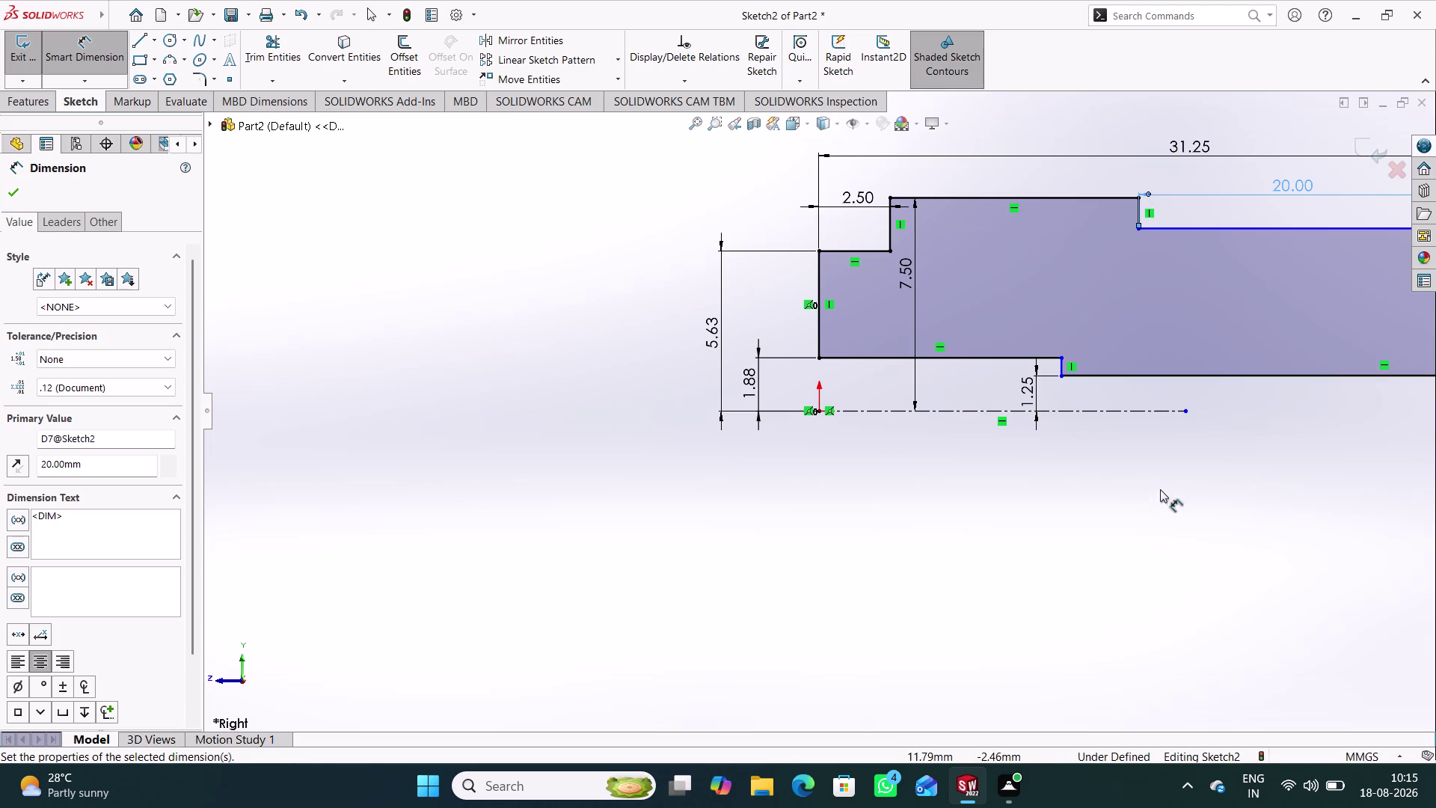
click(1152, 516)
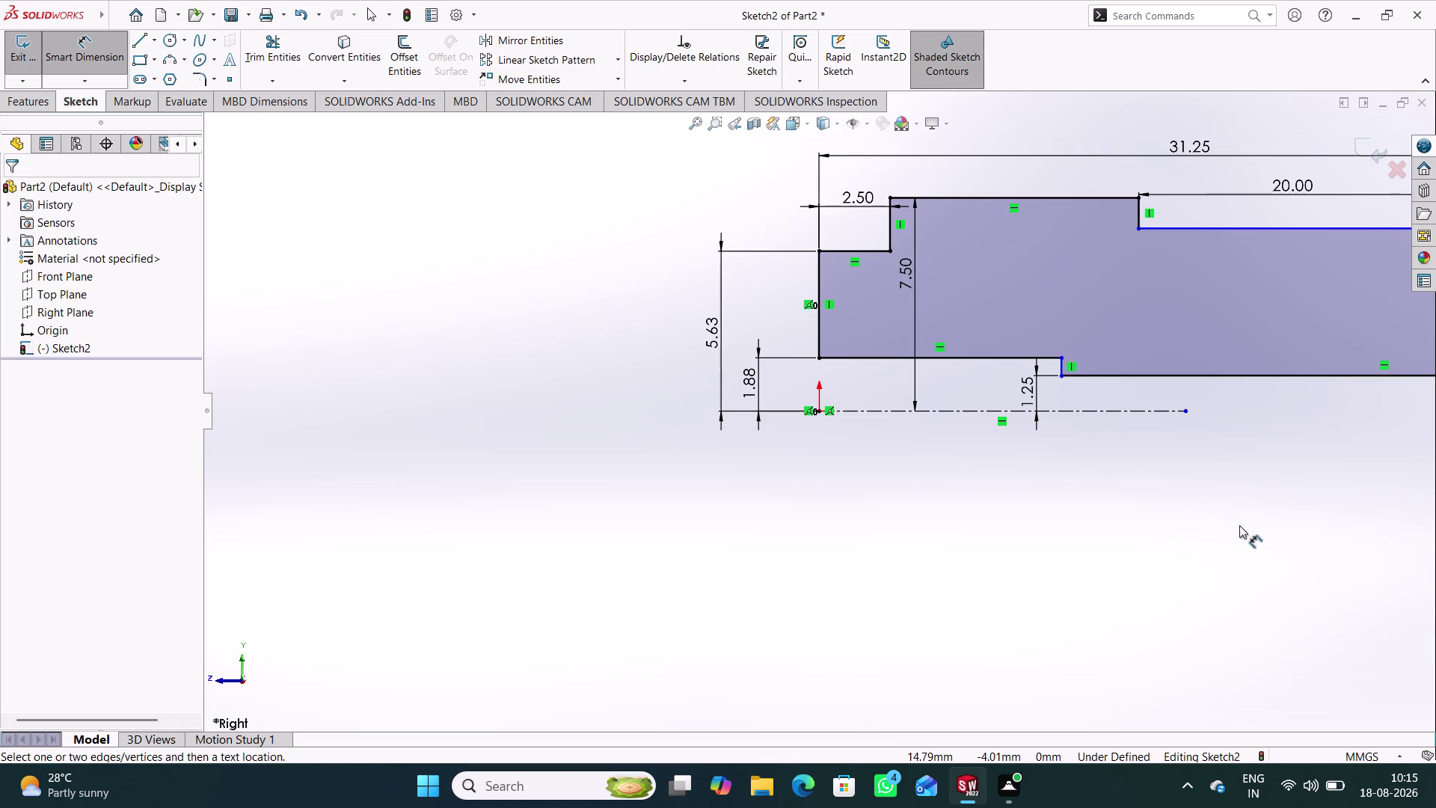
scroll(up, 3)
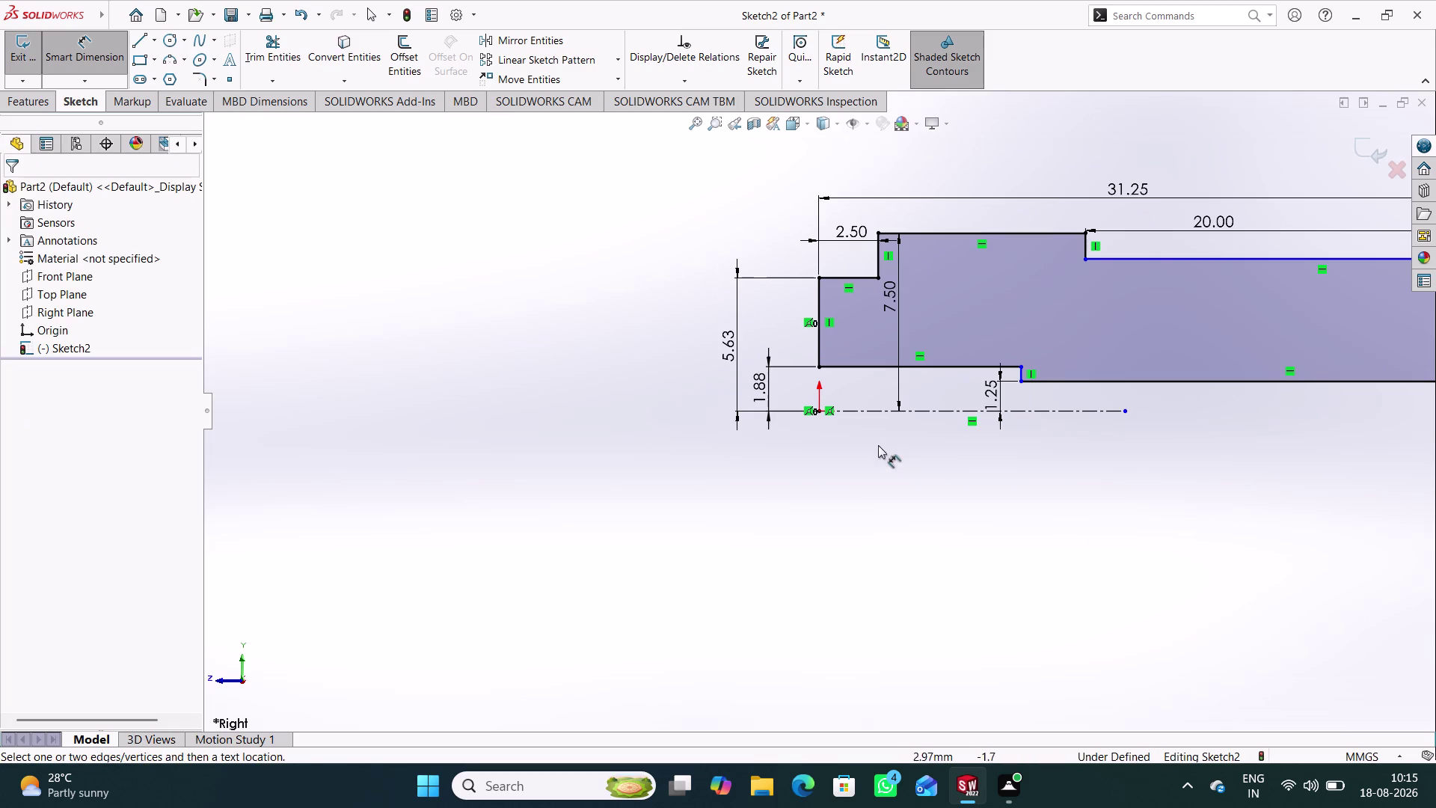
click(858, 365)
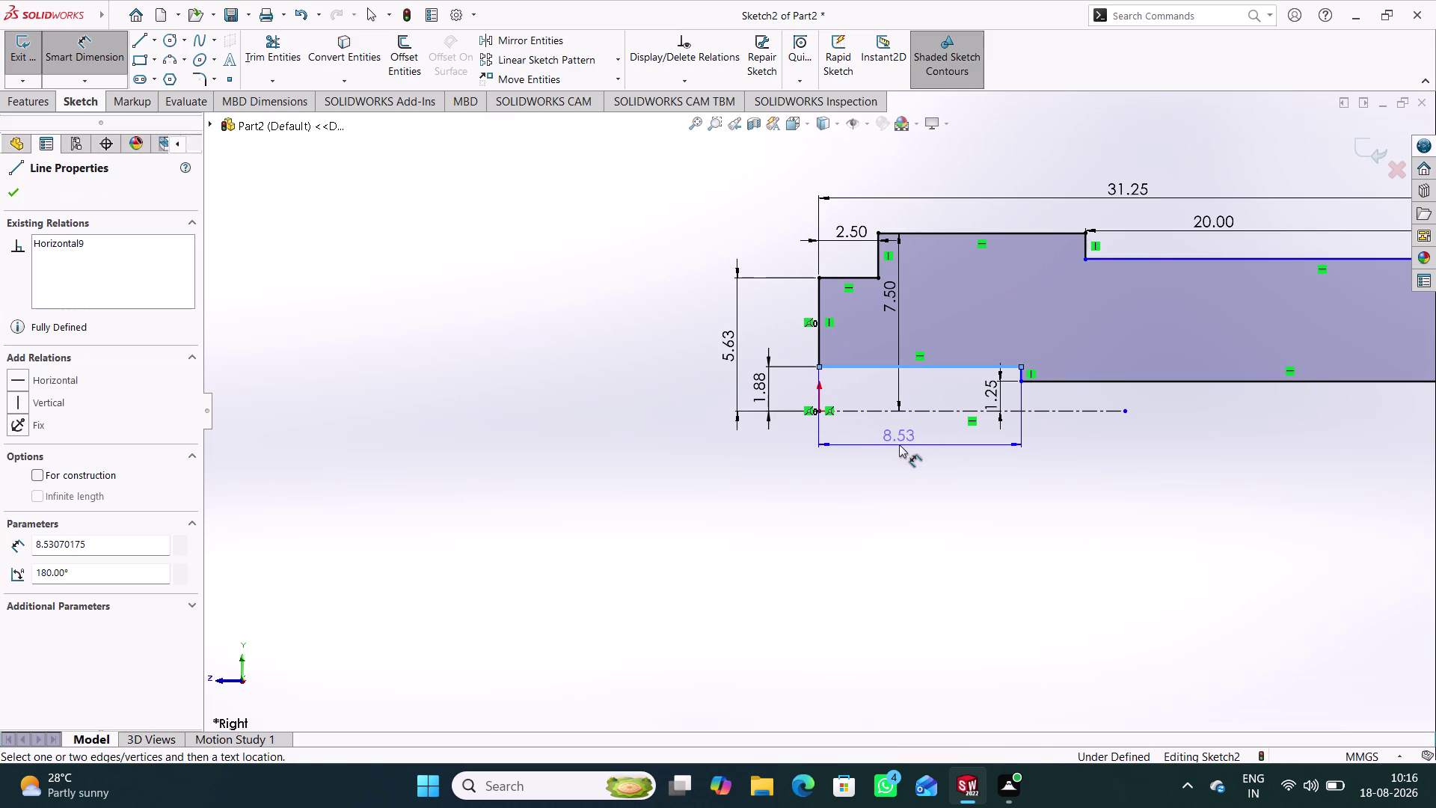
click(908, 454)
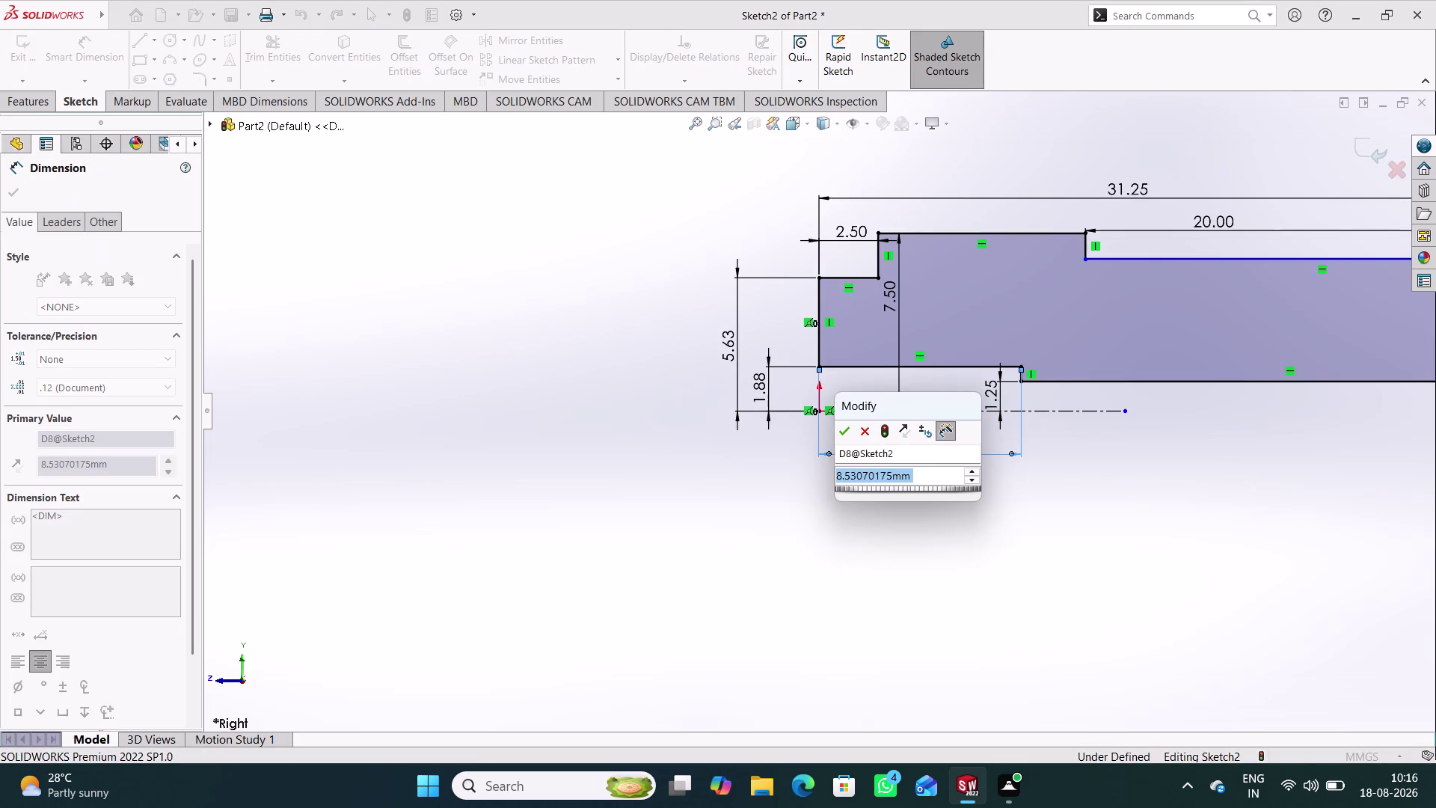
text(21.7)
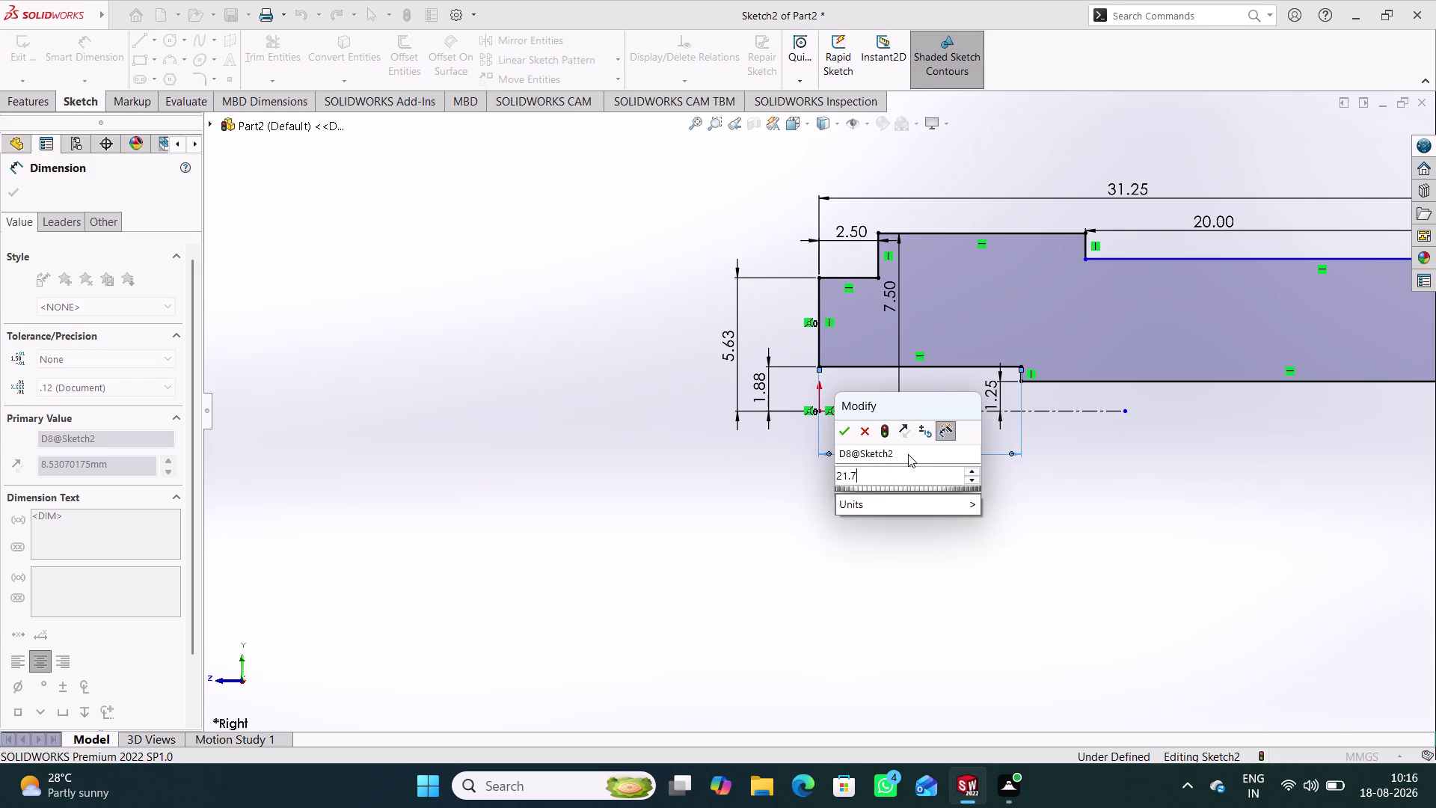
text(5)
key(Return)
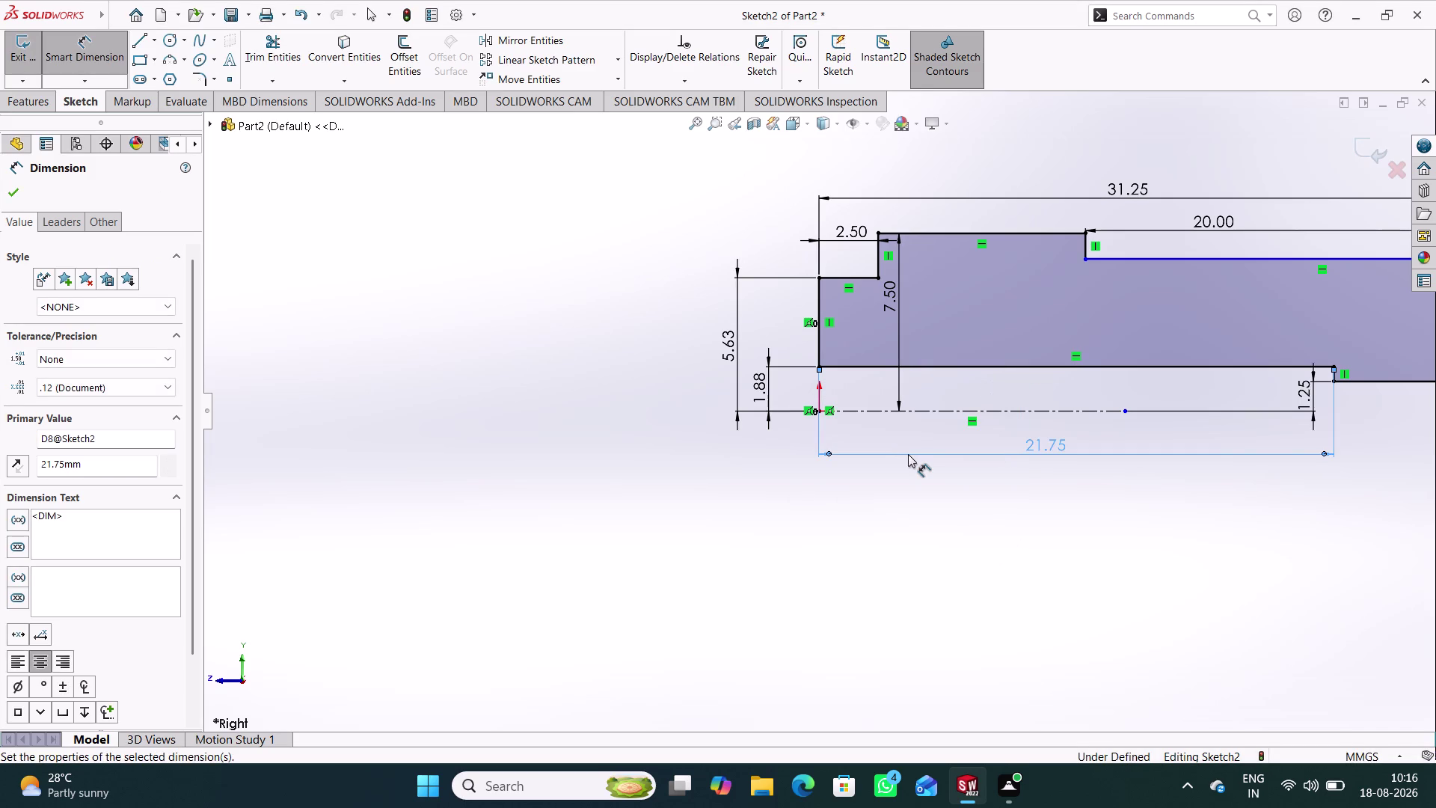
click(927, 527)
scroll(up, 3)
scroll(up, 3)
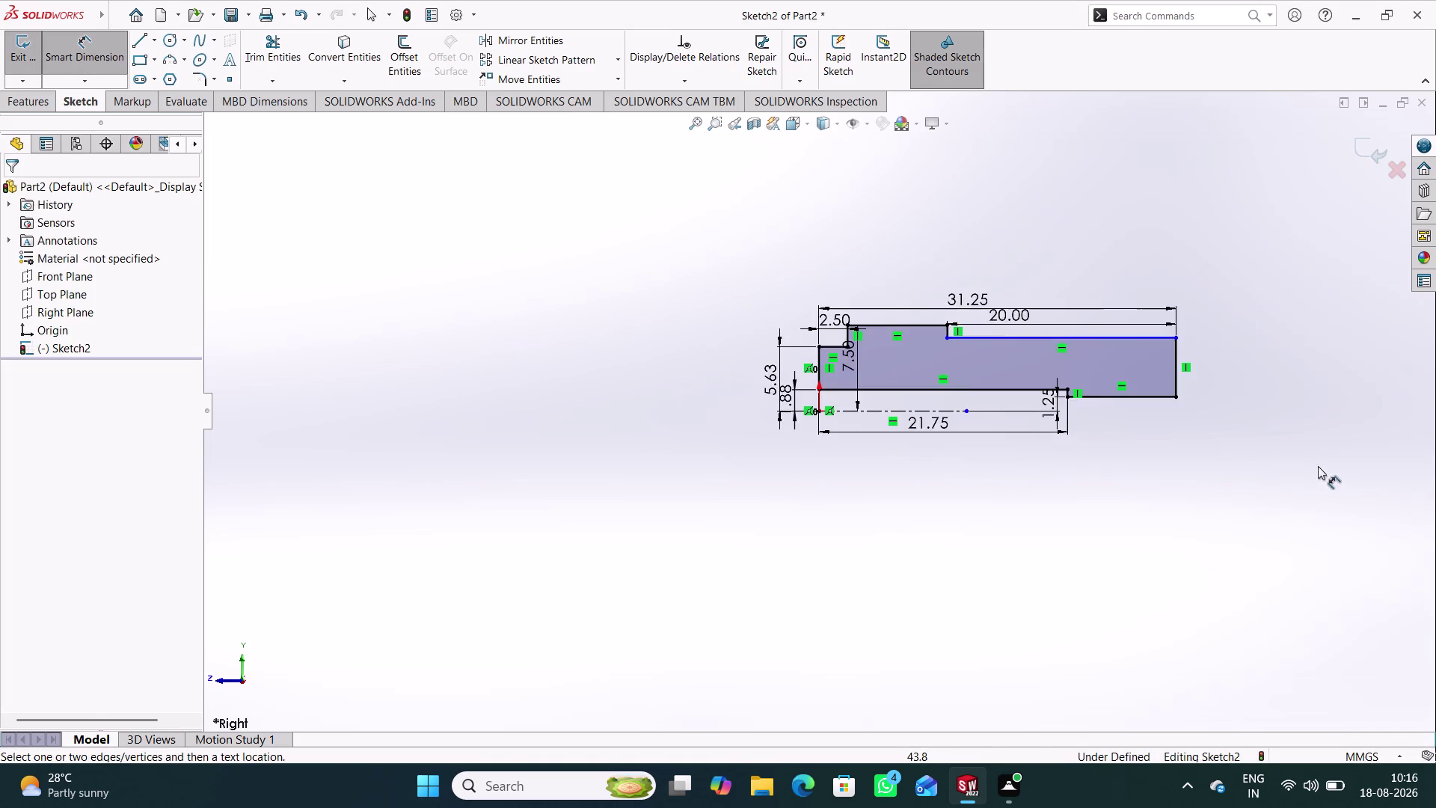
scroll(down, 3)
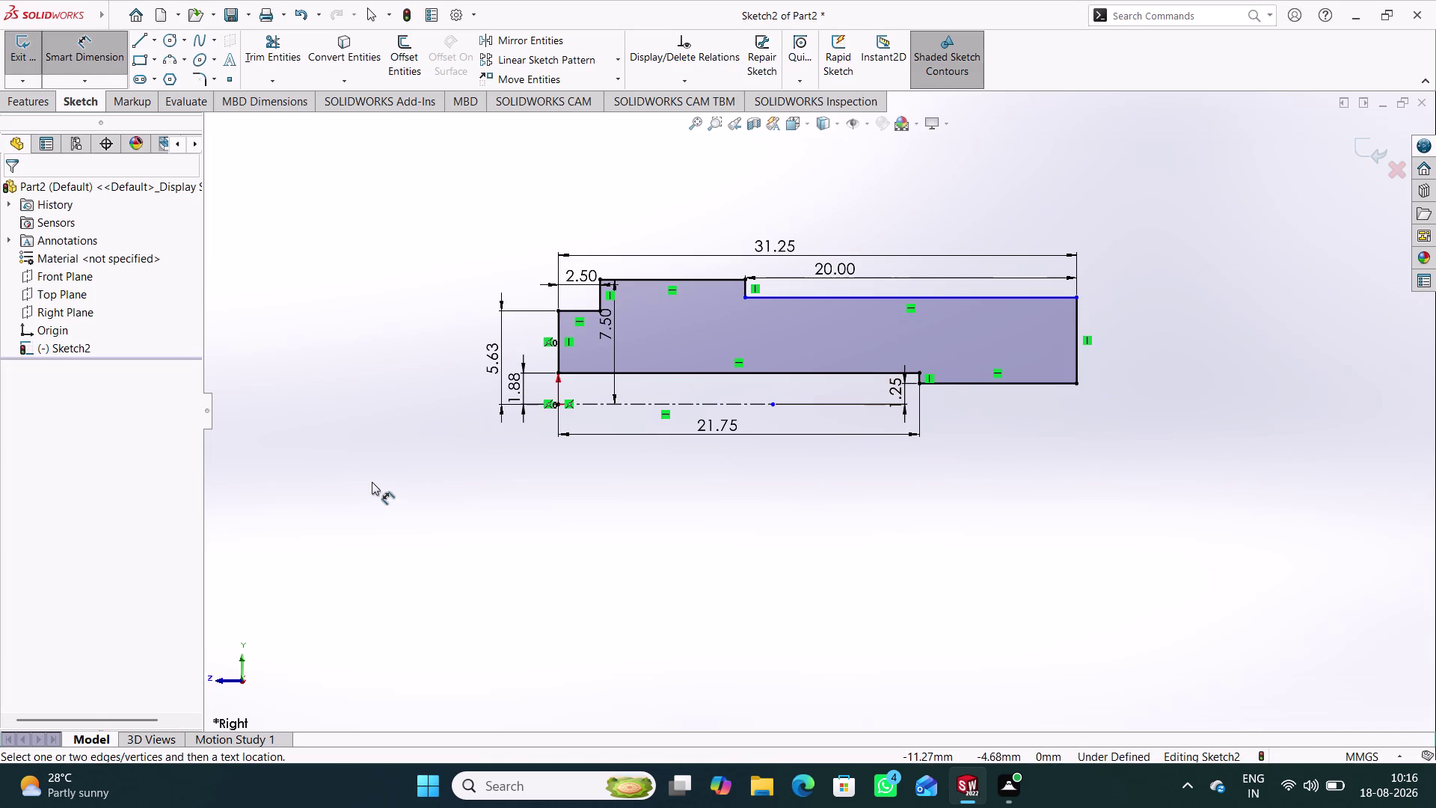
right_drag(363, 513, 360, 295)
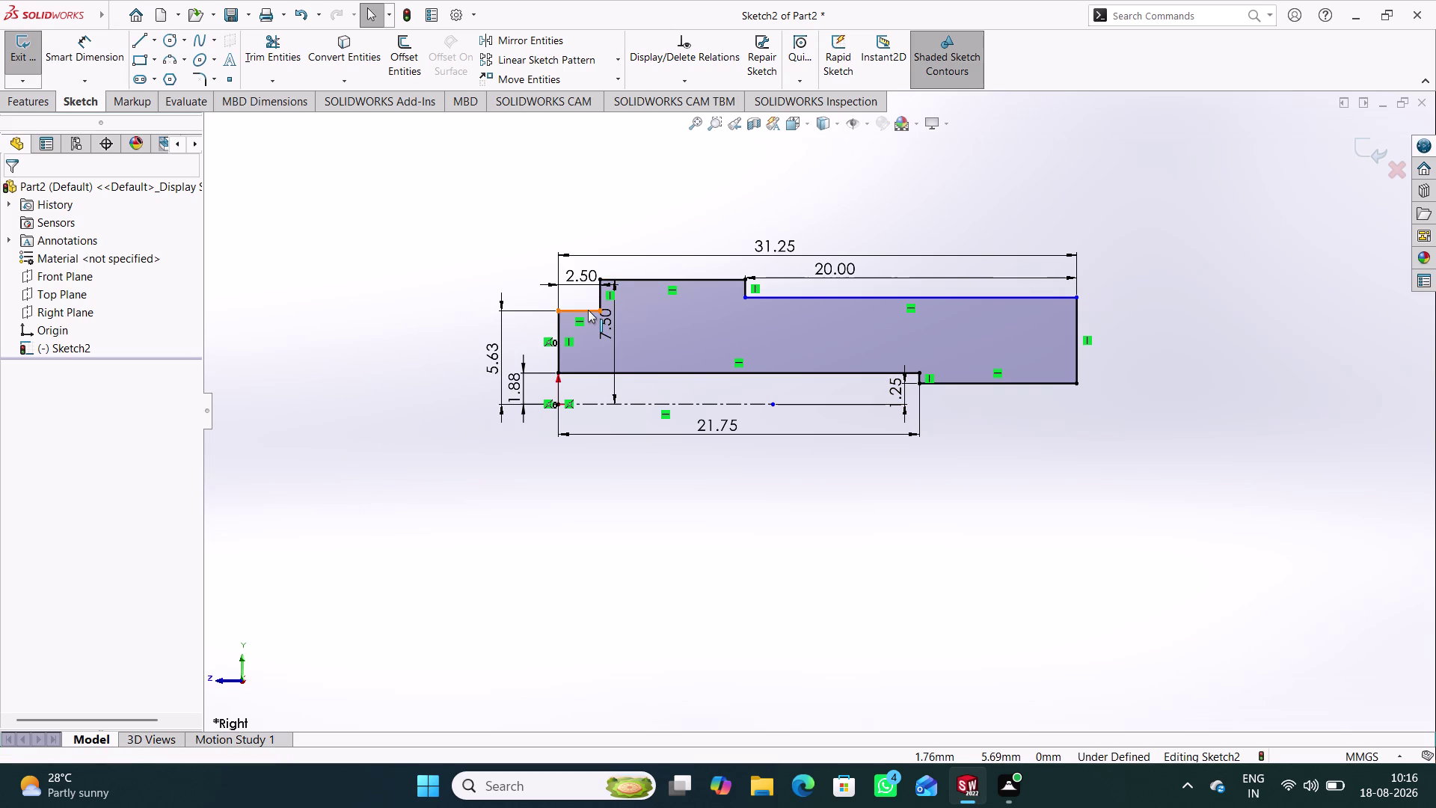
Add a collinear relation between the short left shoulder edge and the long upper edge.
click(588, 310)
click(790, 297)
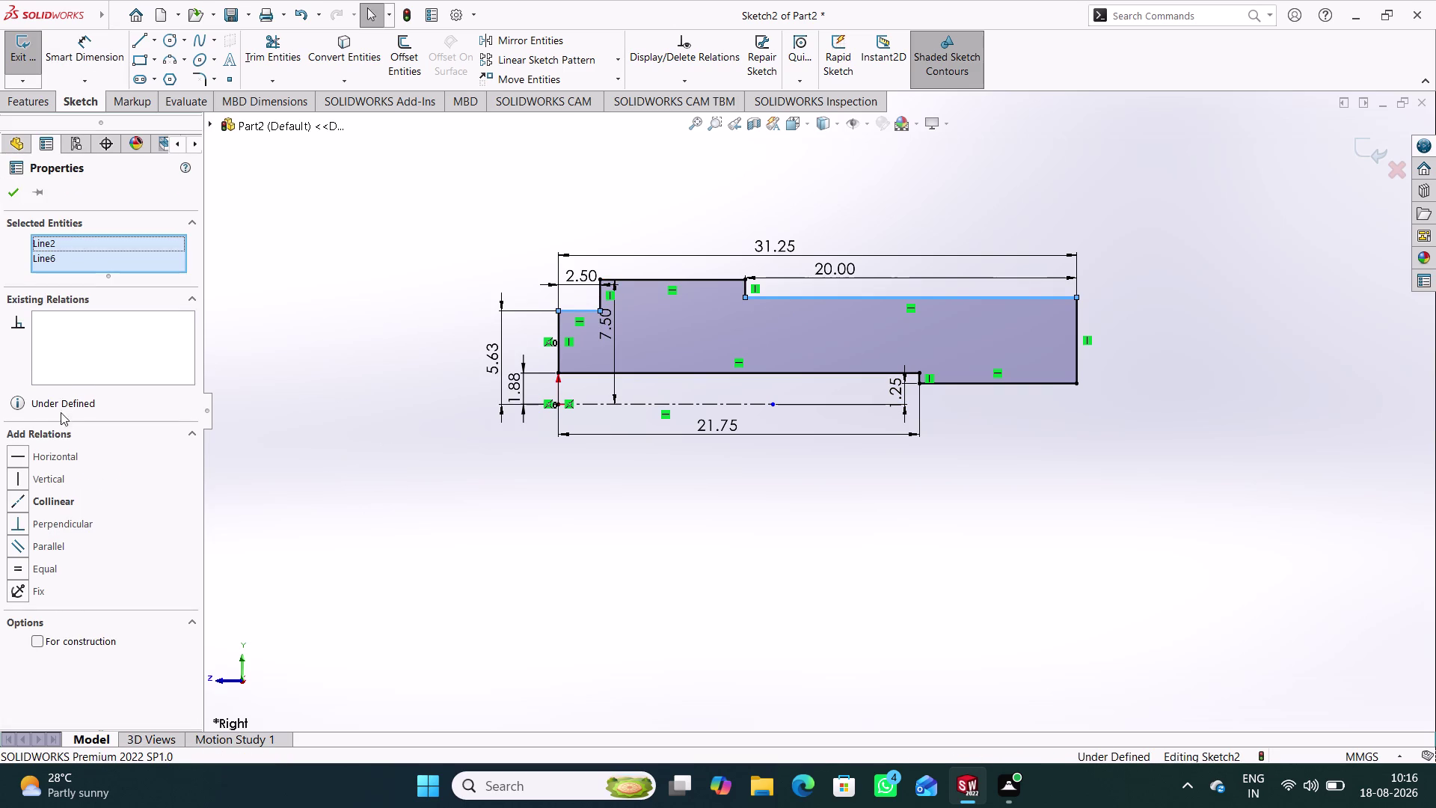
click(48, 503)
click(339, 348)
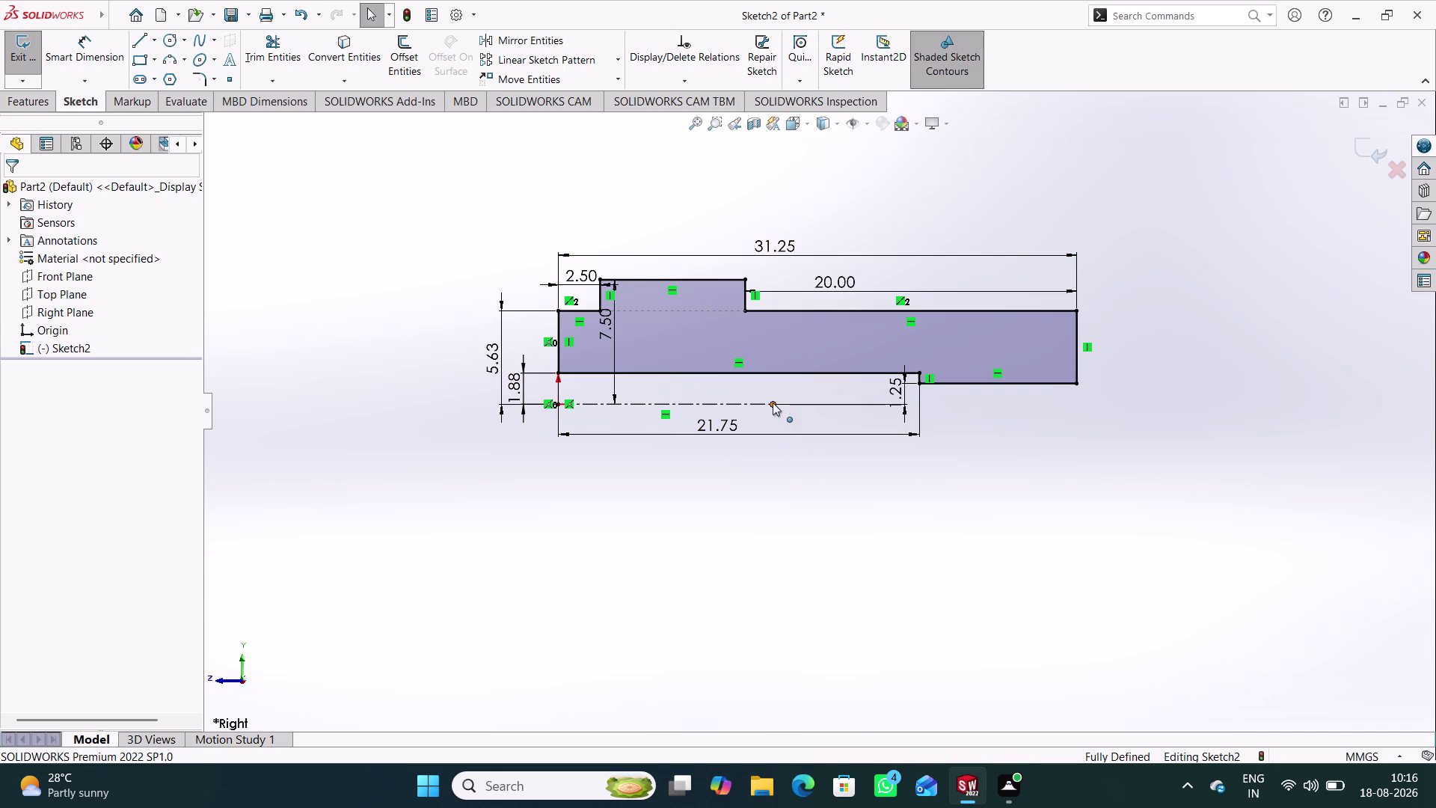
drag(775, 402, 1077, 411)
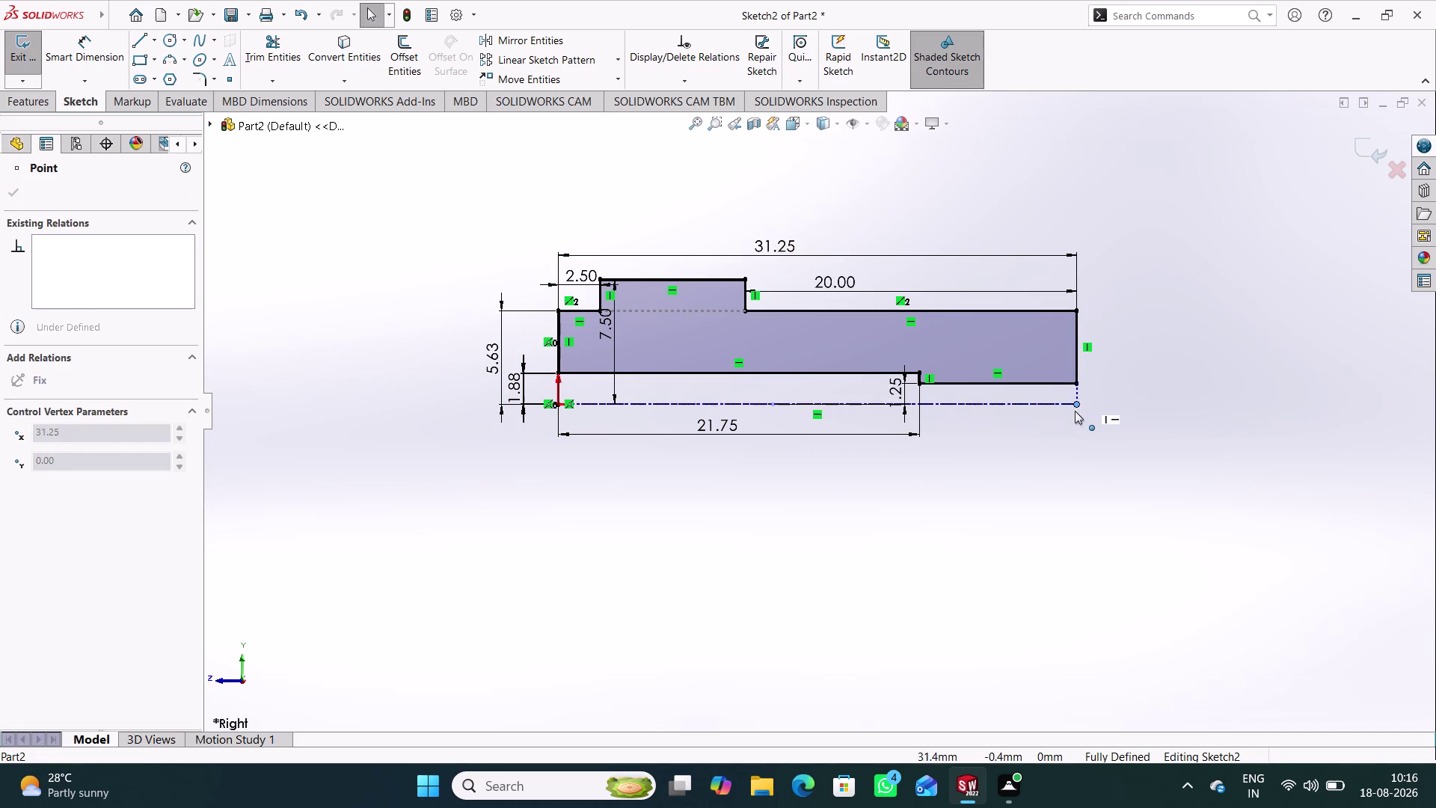
Extend the centreline to the right edge, exit the sketch, and revolve it 360° into Revolve1.
drag(1078, 410, 1073, 411)
click(1150, 472)
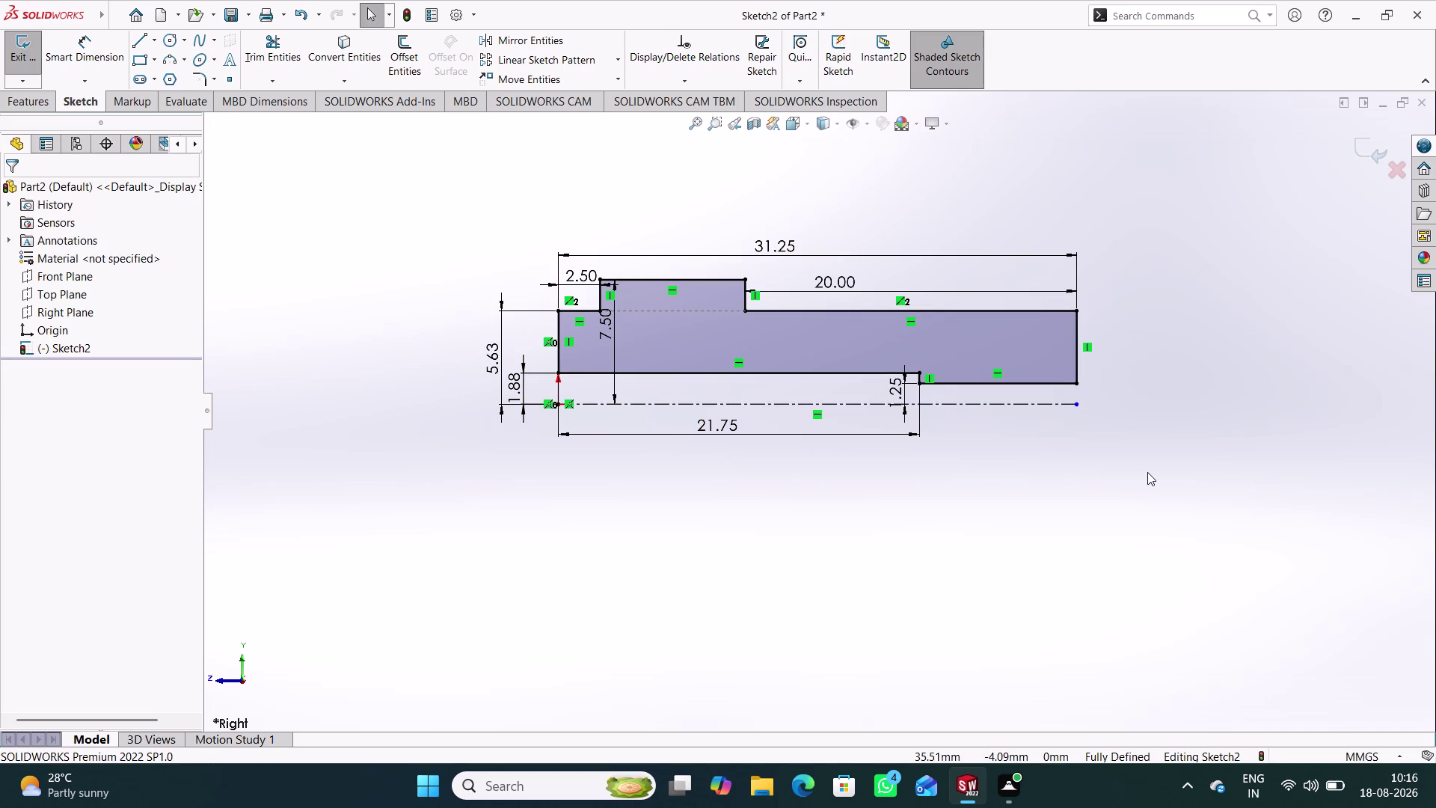
click(1359, 152)
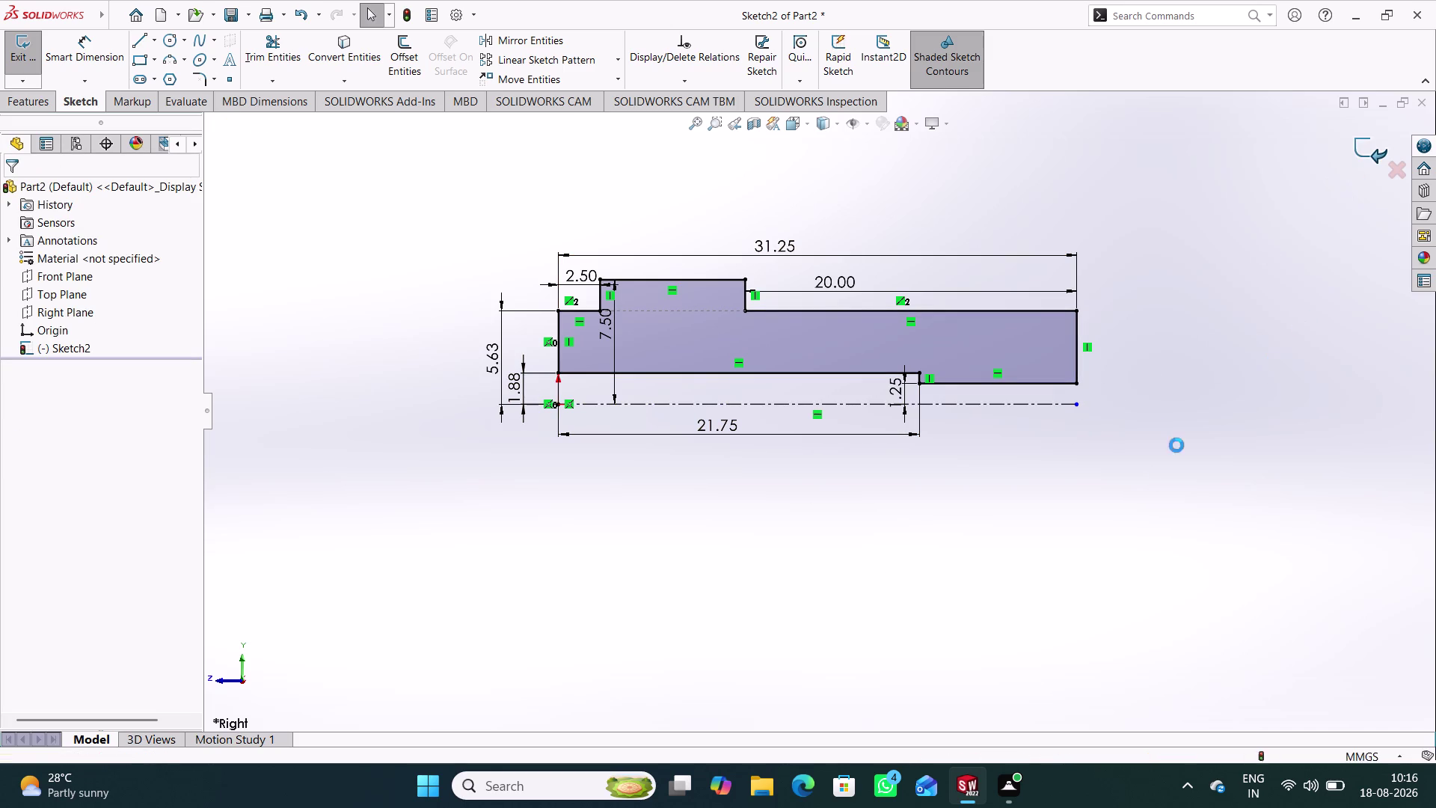
click(773, 484)
click(805, 407)
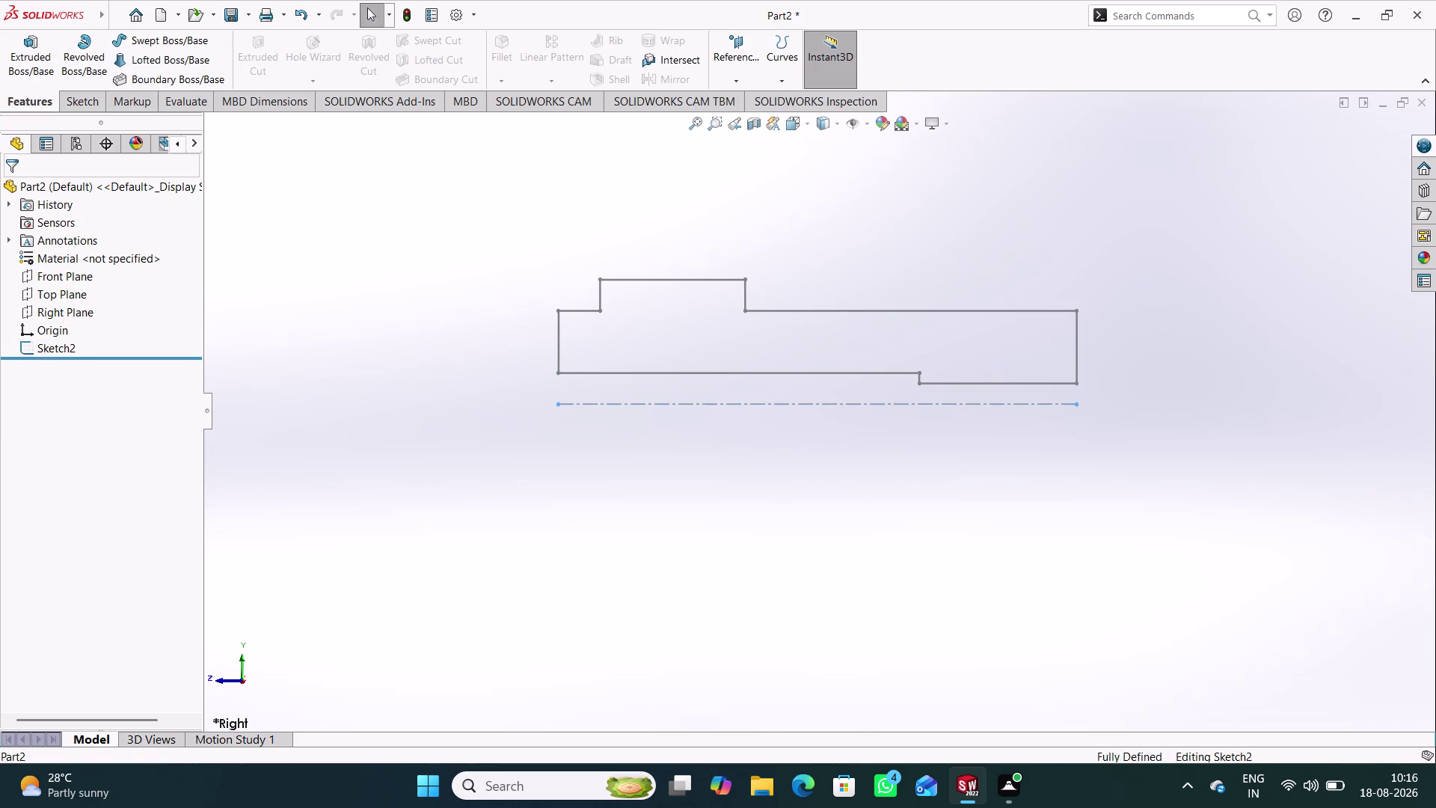
click(84, 57)
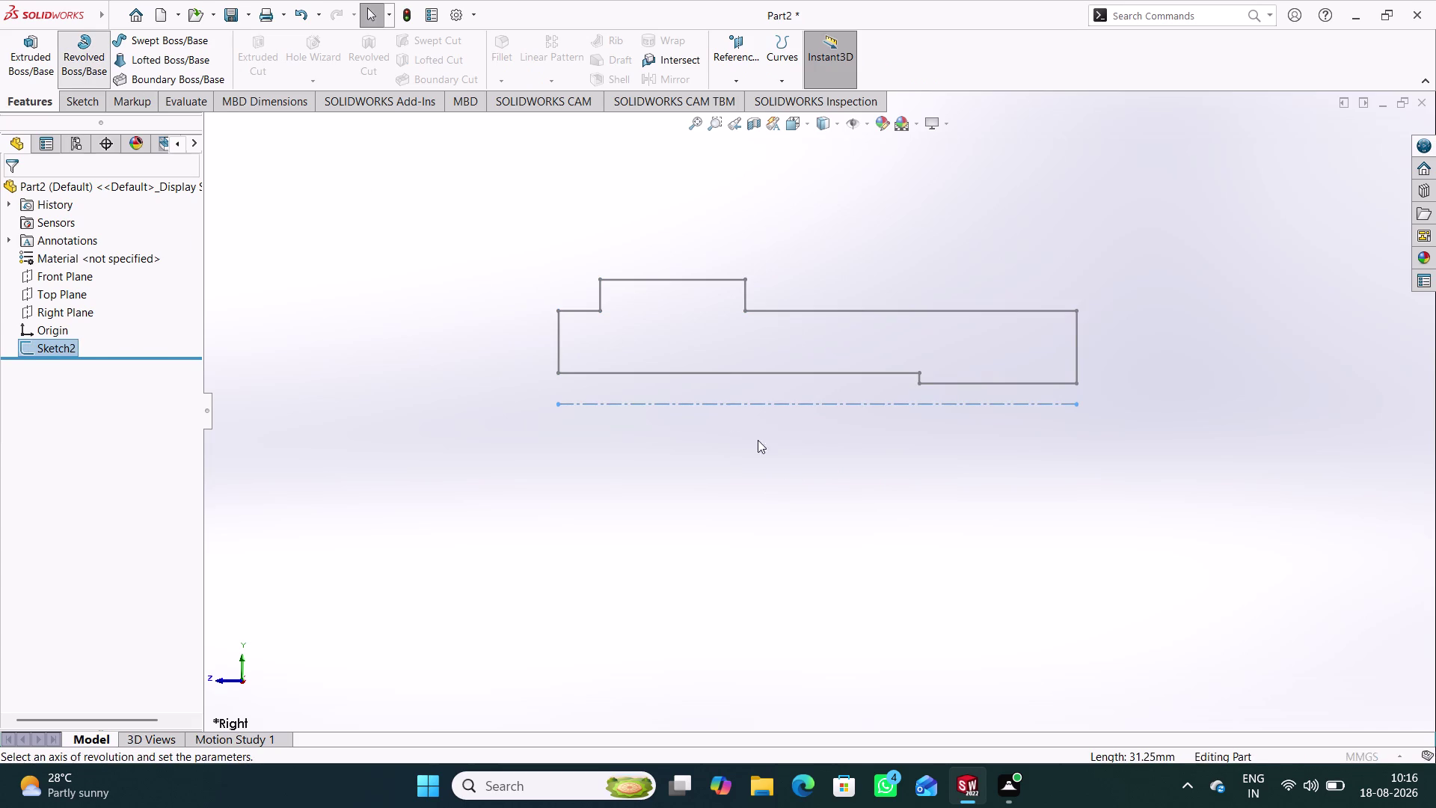
scroll(up, 3)
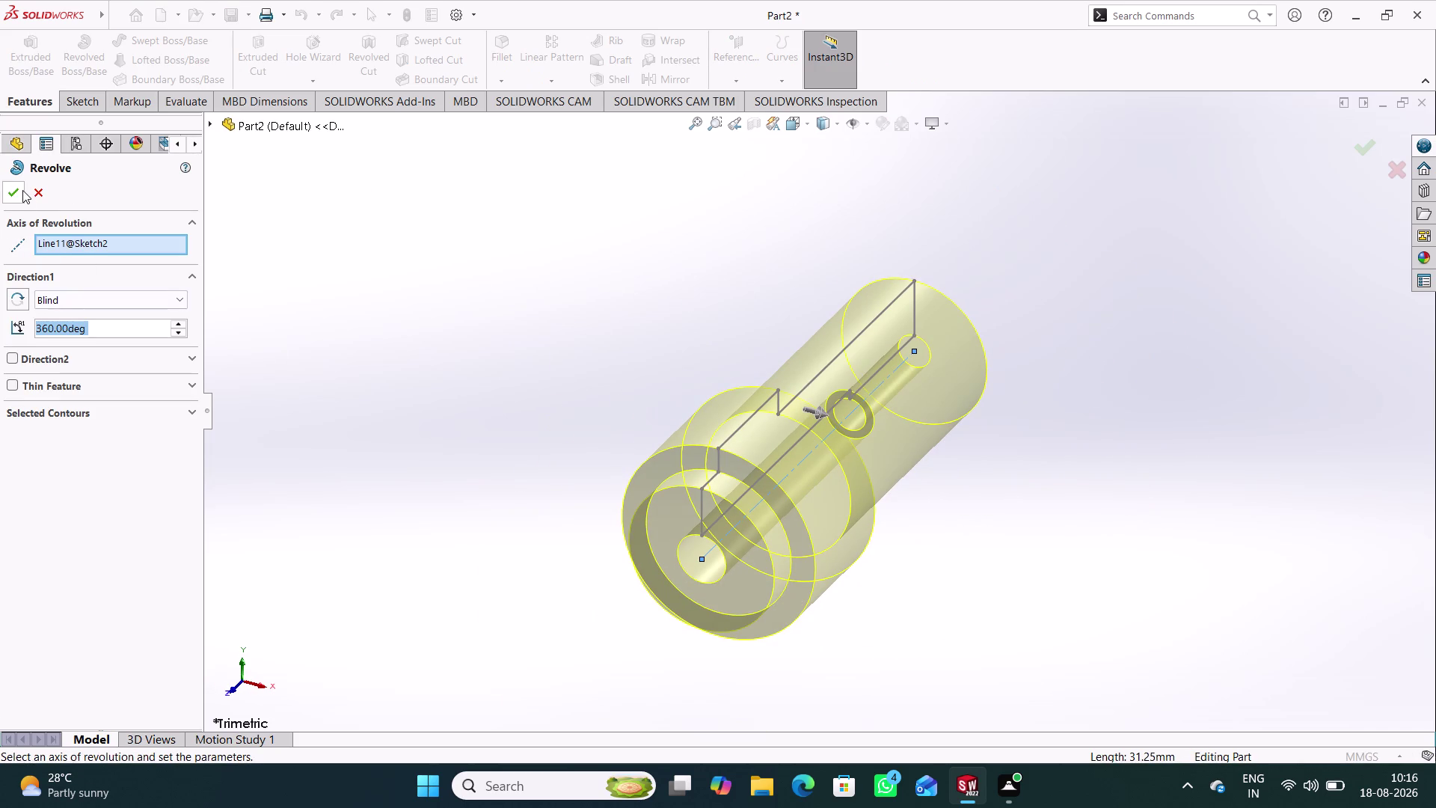
click(15, 191)
click(980, 480)
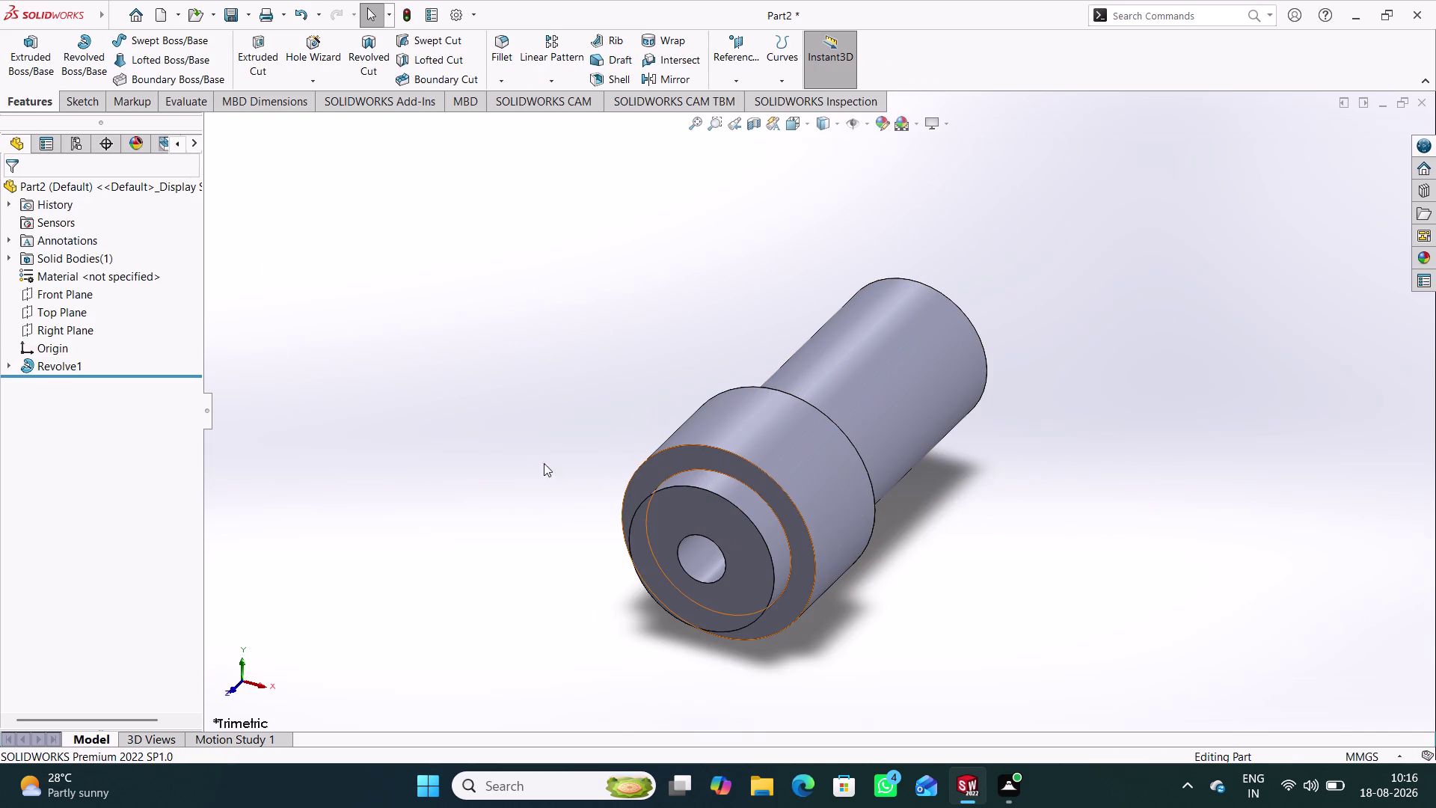
right_click(73, 273)
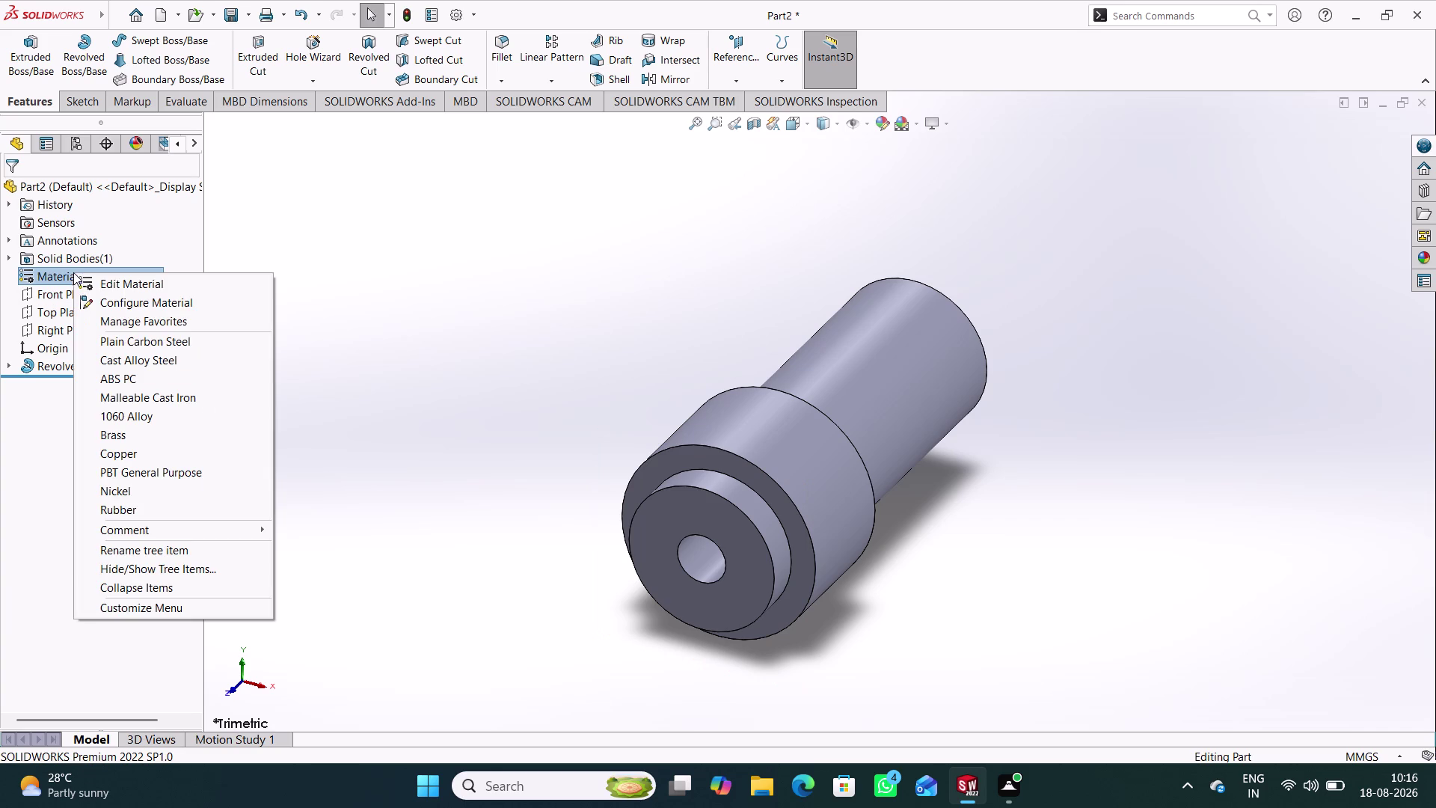
Apply 1345 Alloy from the Aluminium Alloys category to the part.
click(116, 273)
click(119, 277)
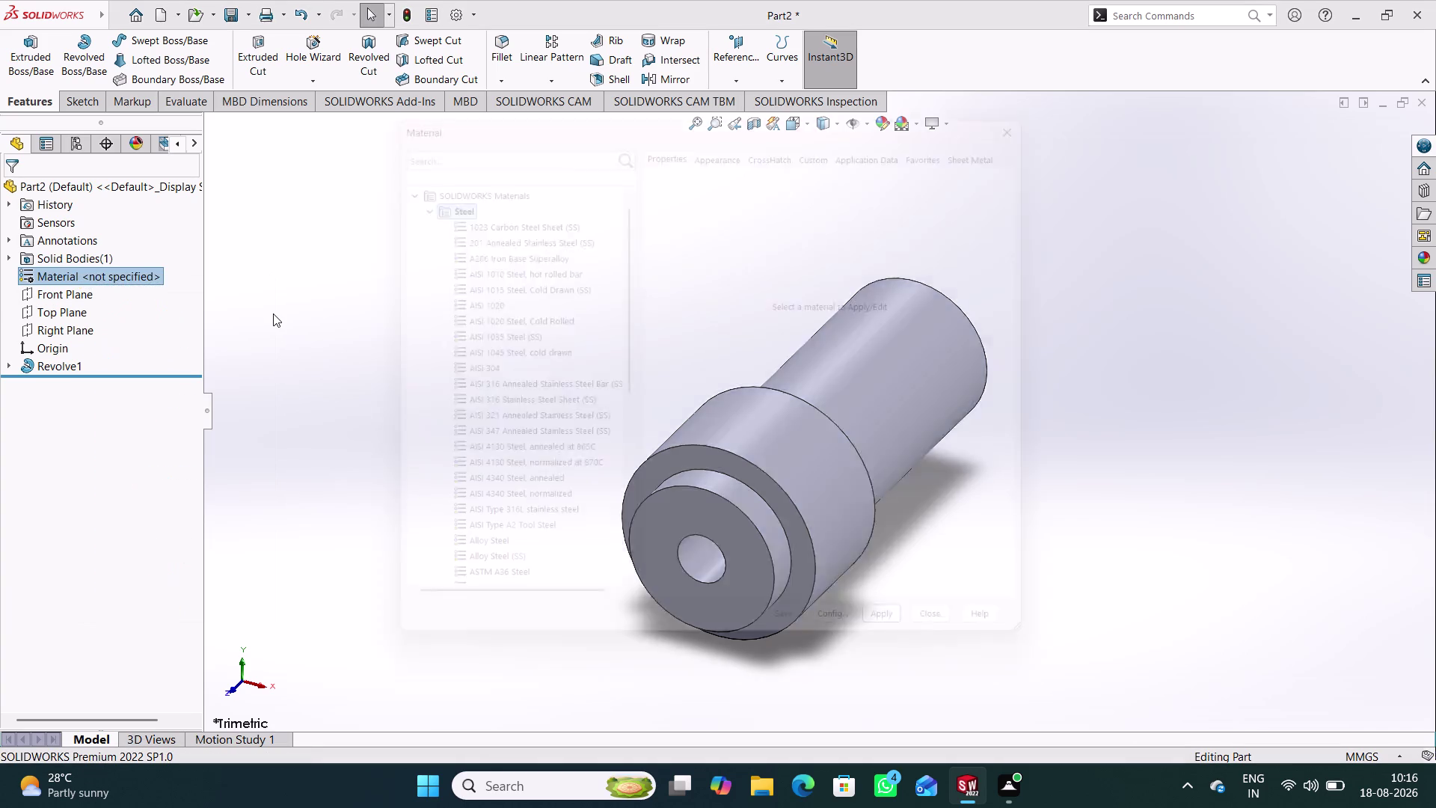
scroll(down, 3)
scroll(down, 3)
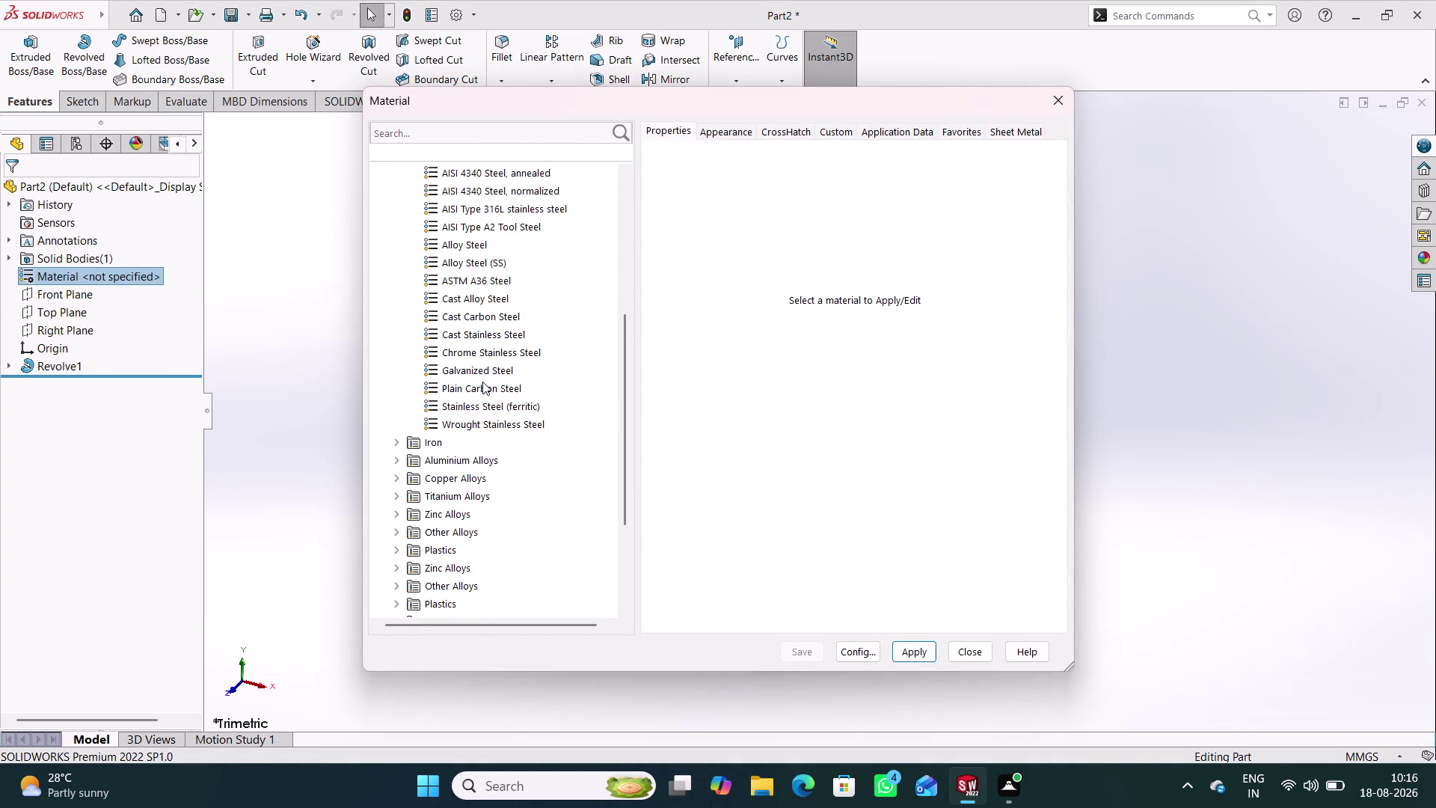
scroll(down, 3)
click(436, 386)
click(459, 403)
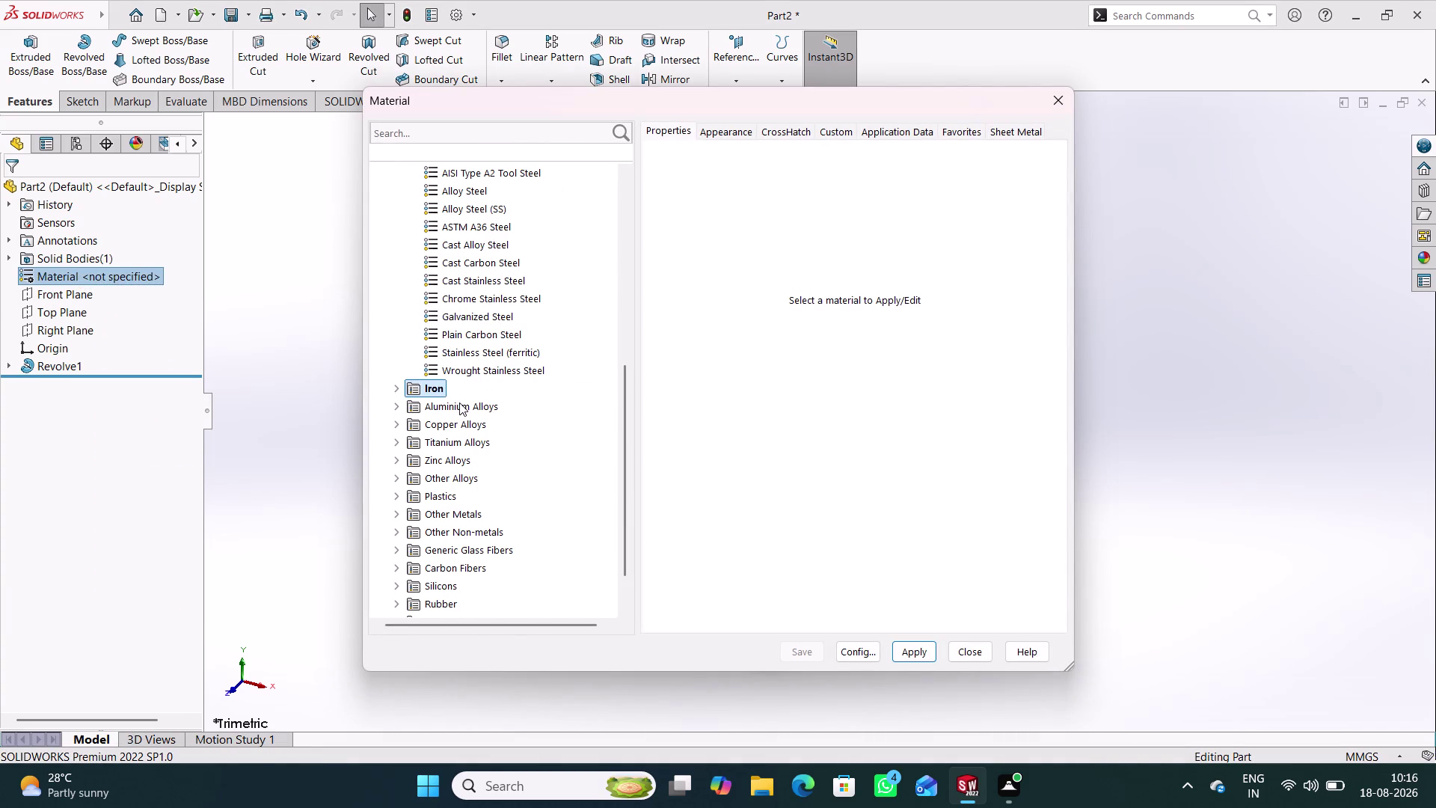
double_click(459, 402)
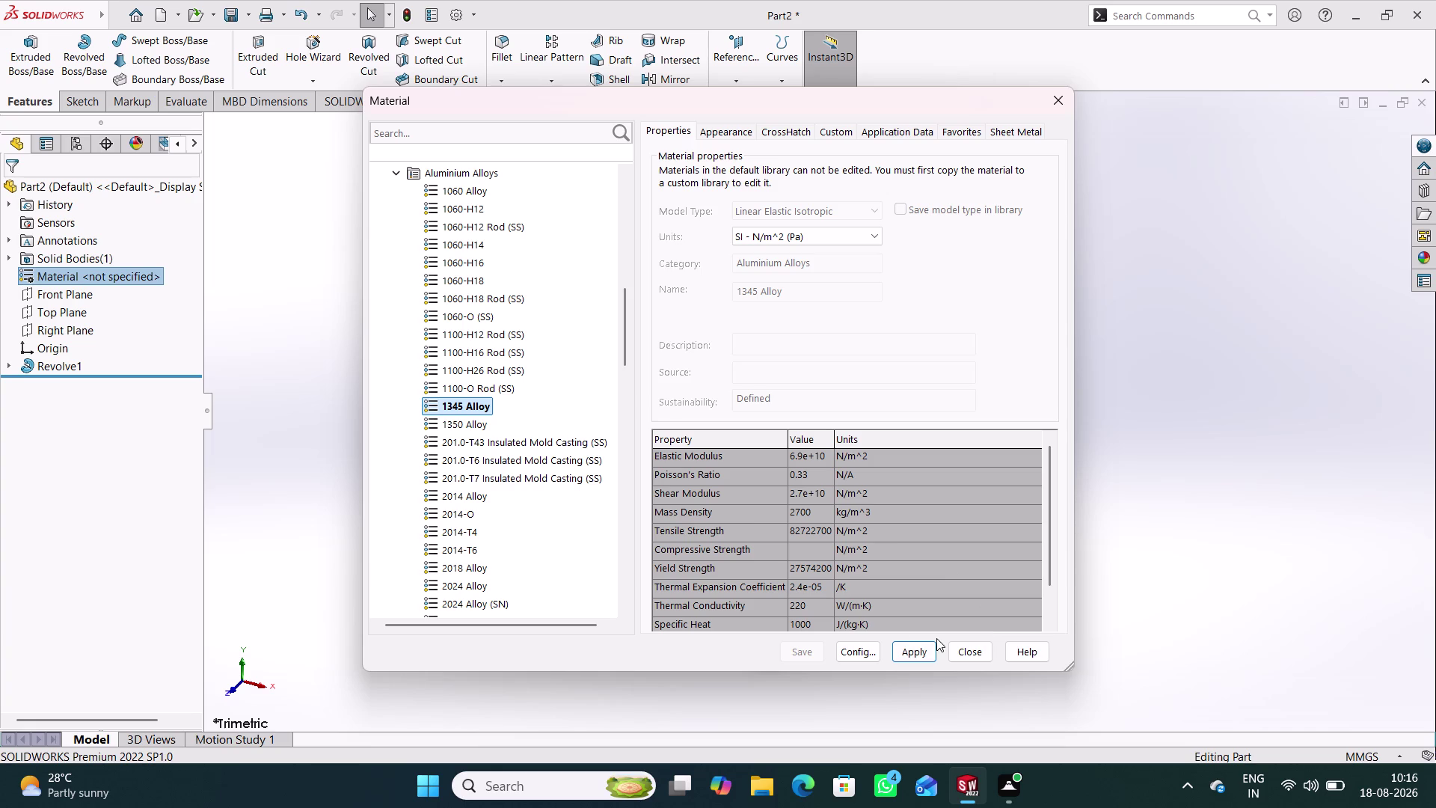
click(912, 643)
click(975, 652)
middle_drag(968, 627, 849, 556)
right_click(83, 263)
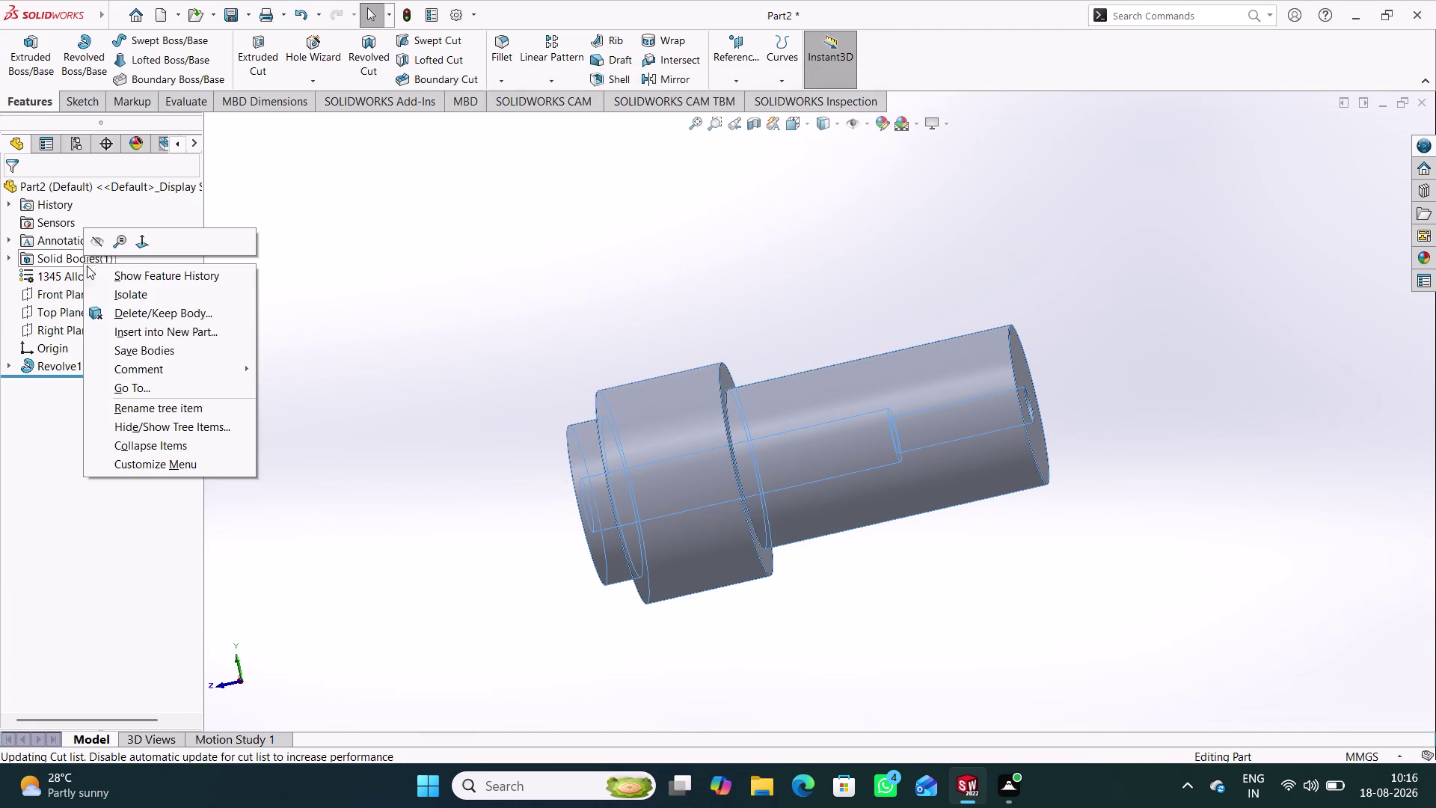
click(381, 271)
Change the material to 356.0-T6 Permanent Mold cast (SS) and turn the view to the bored end.
right_click(74, 274)
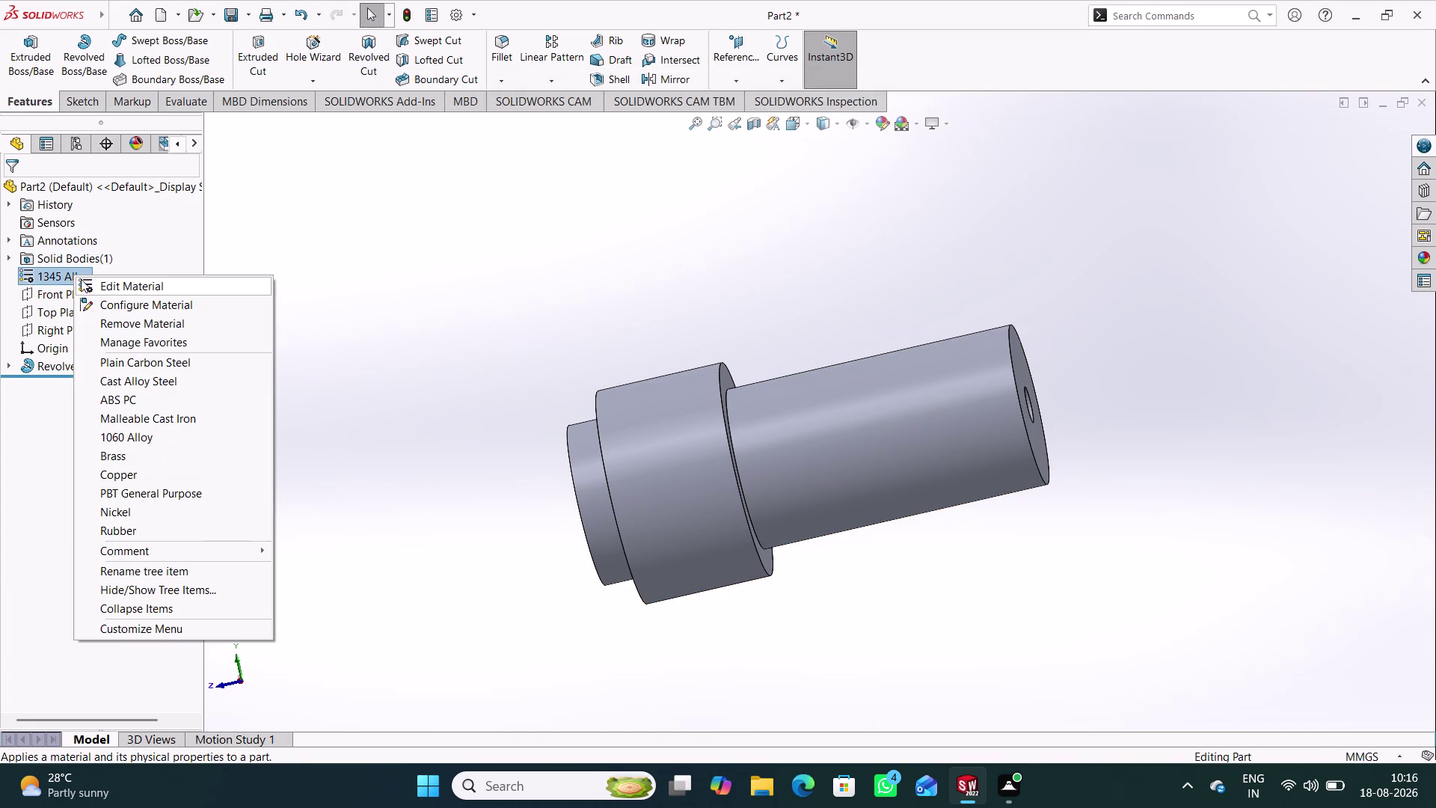
click(126, 292)
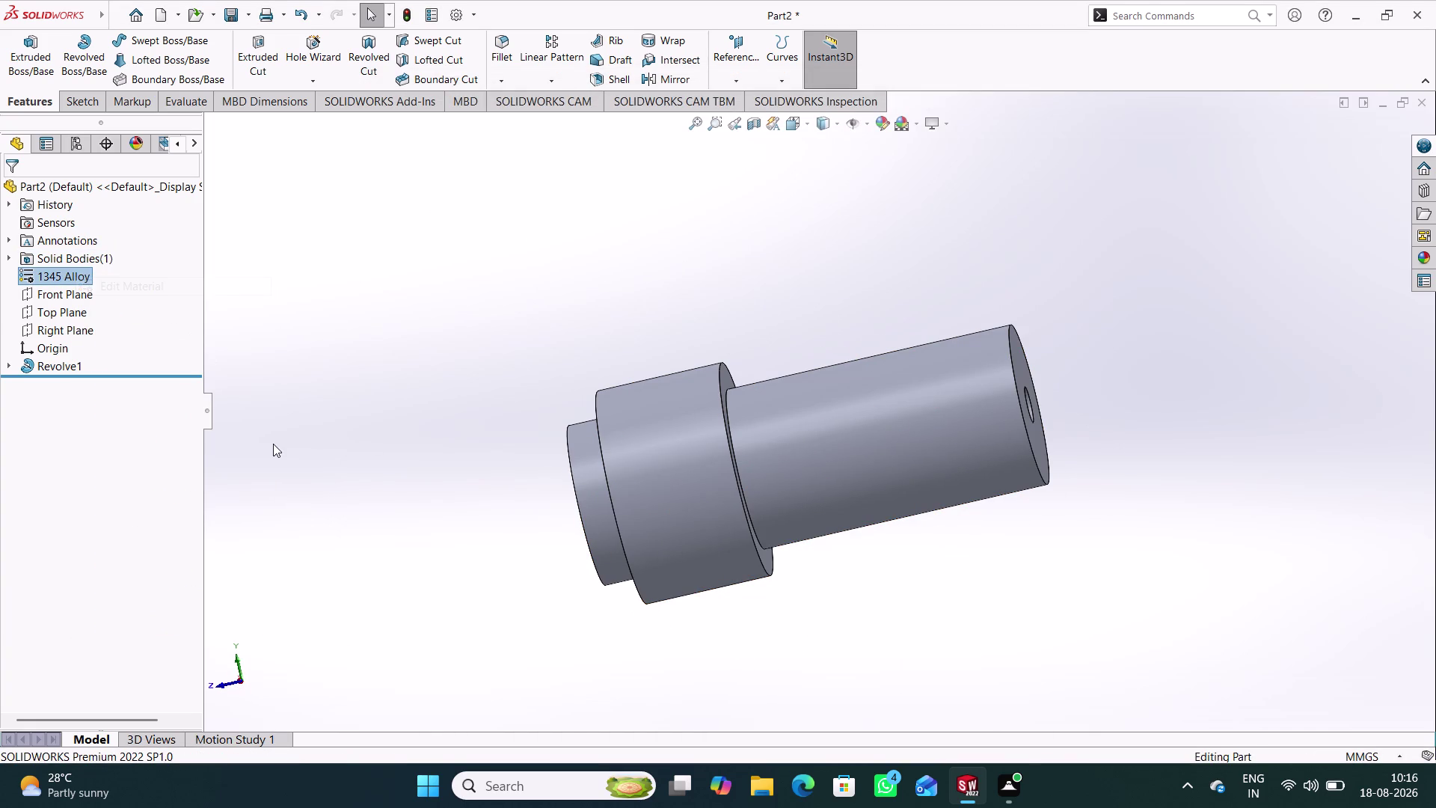
scroll(down, 3)
scroll(down, 3)
scroll(down, 3)
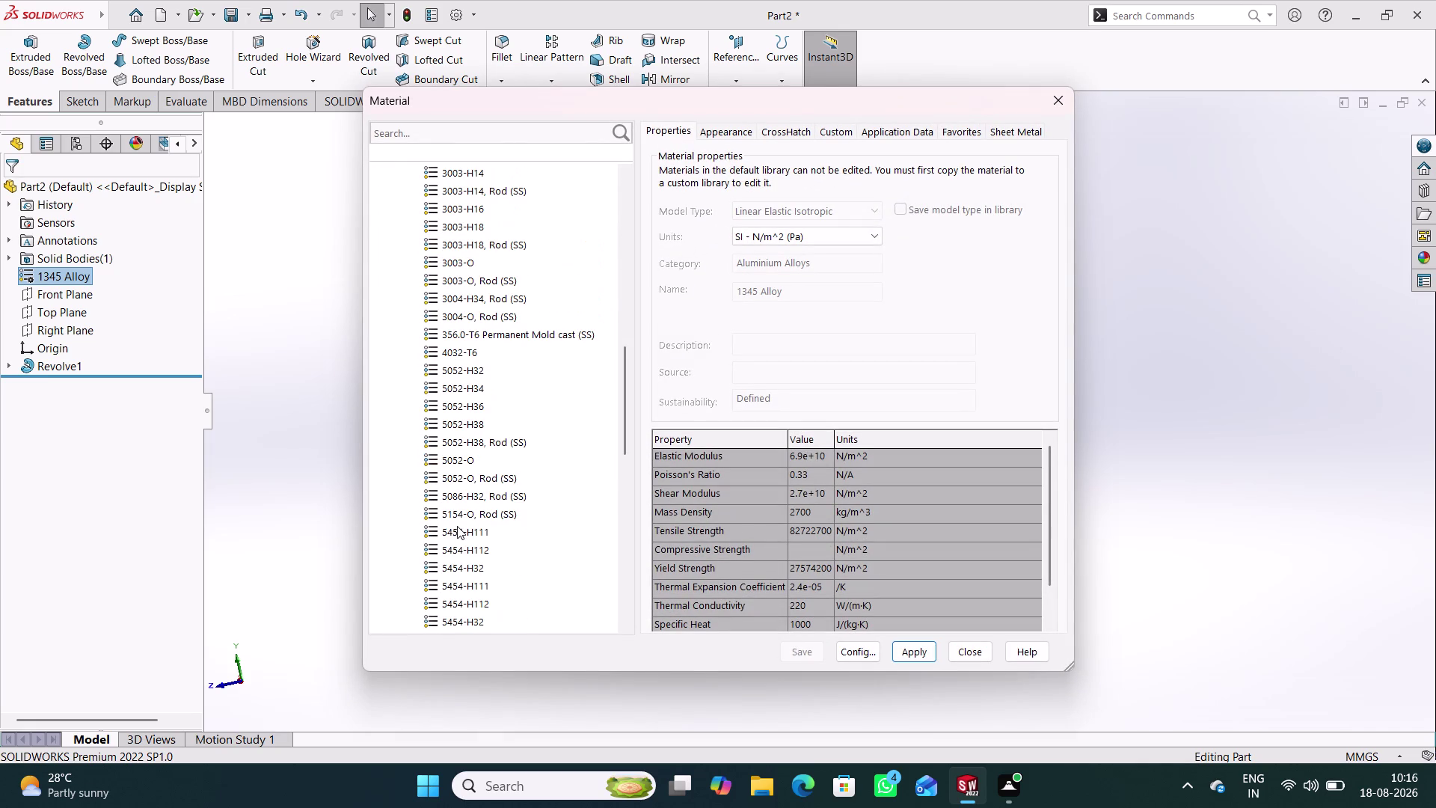
click(526, 275)
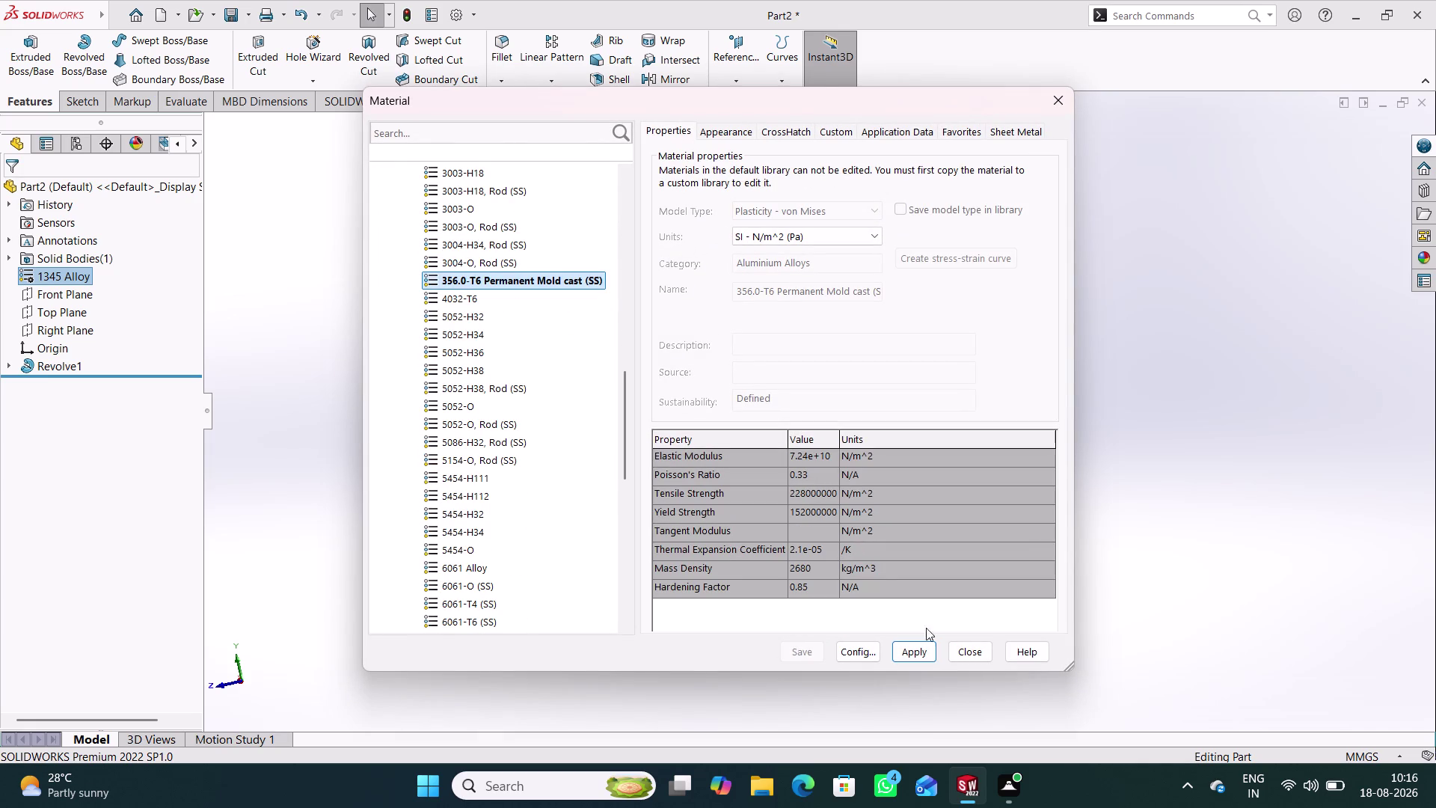
click(919, 659)
click(968, 657)
middle_drag(896, 585, 896, 575)
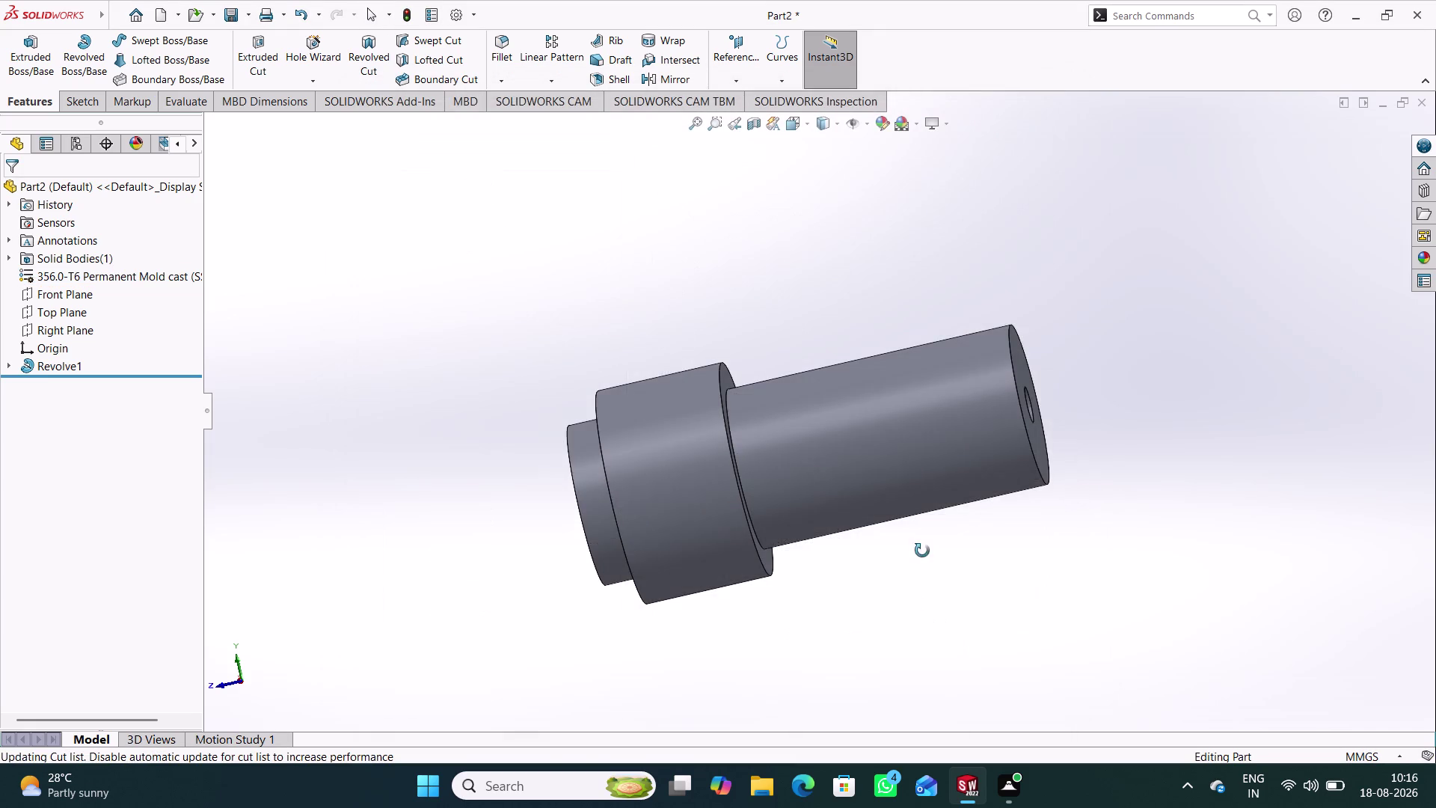
middle_drag(896, 575, 976, 545)
scroll(up, 3)
scroll(down, 3)
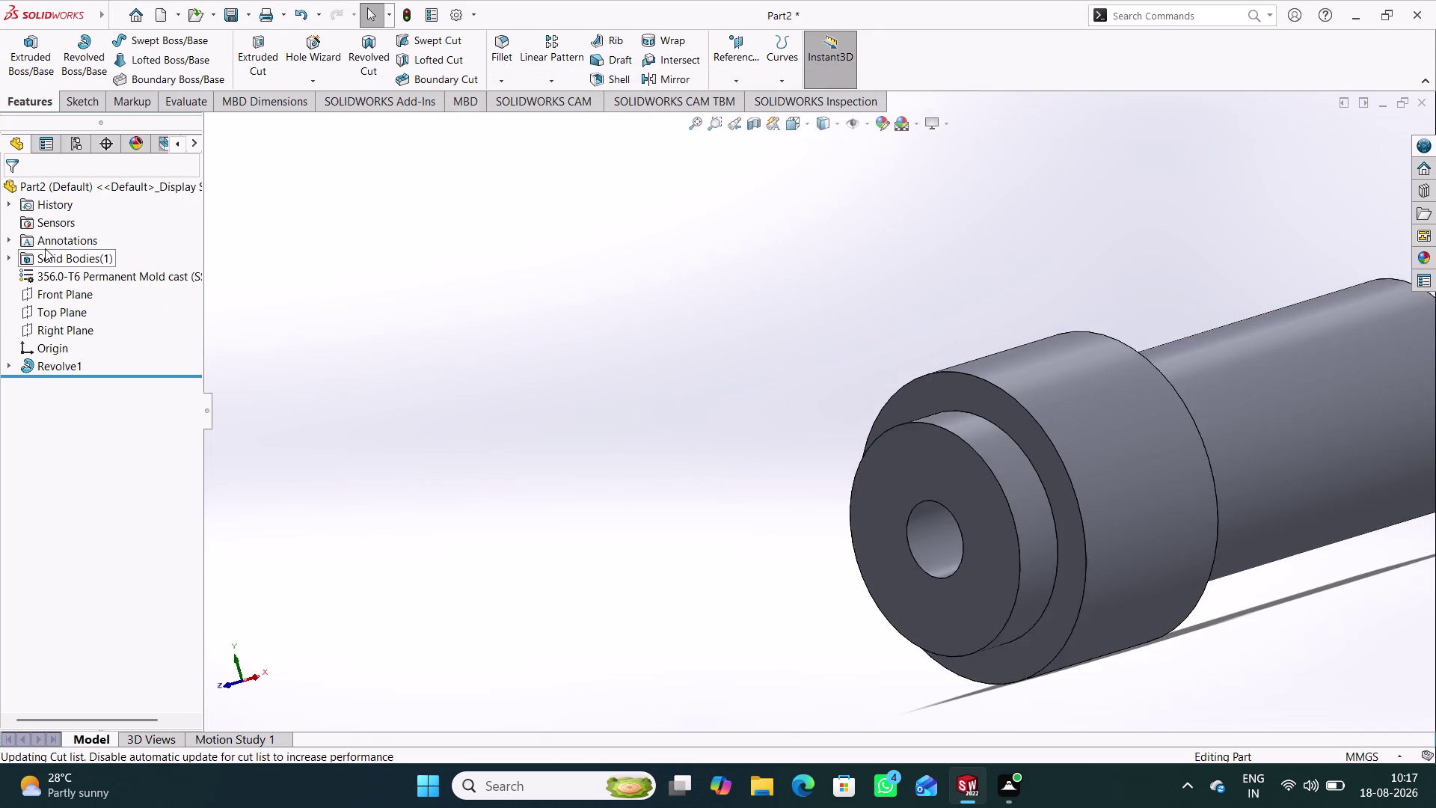
Apply Alumina to the bushing, orbit to its bored end, then undo the change.
right_click(81, 275)
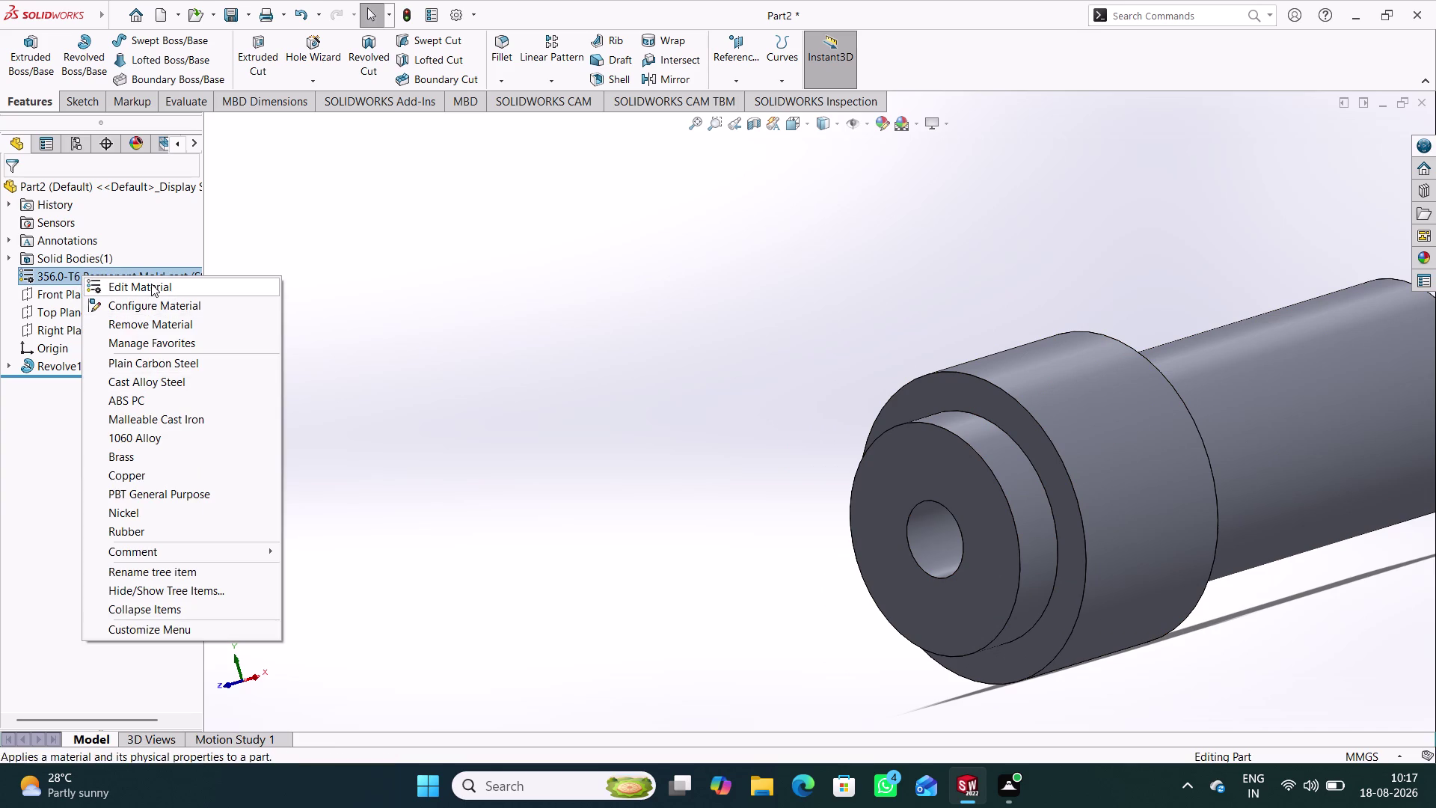
click(151, 283)
scroll(down, 3)
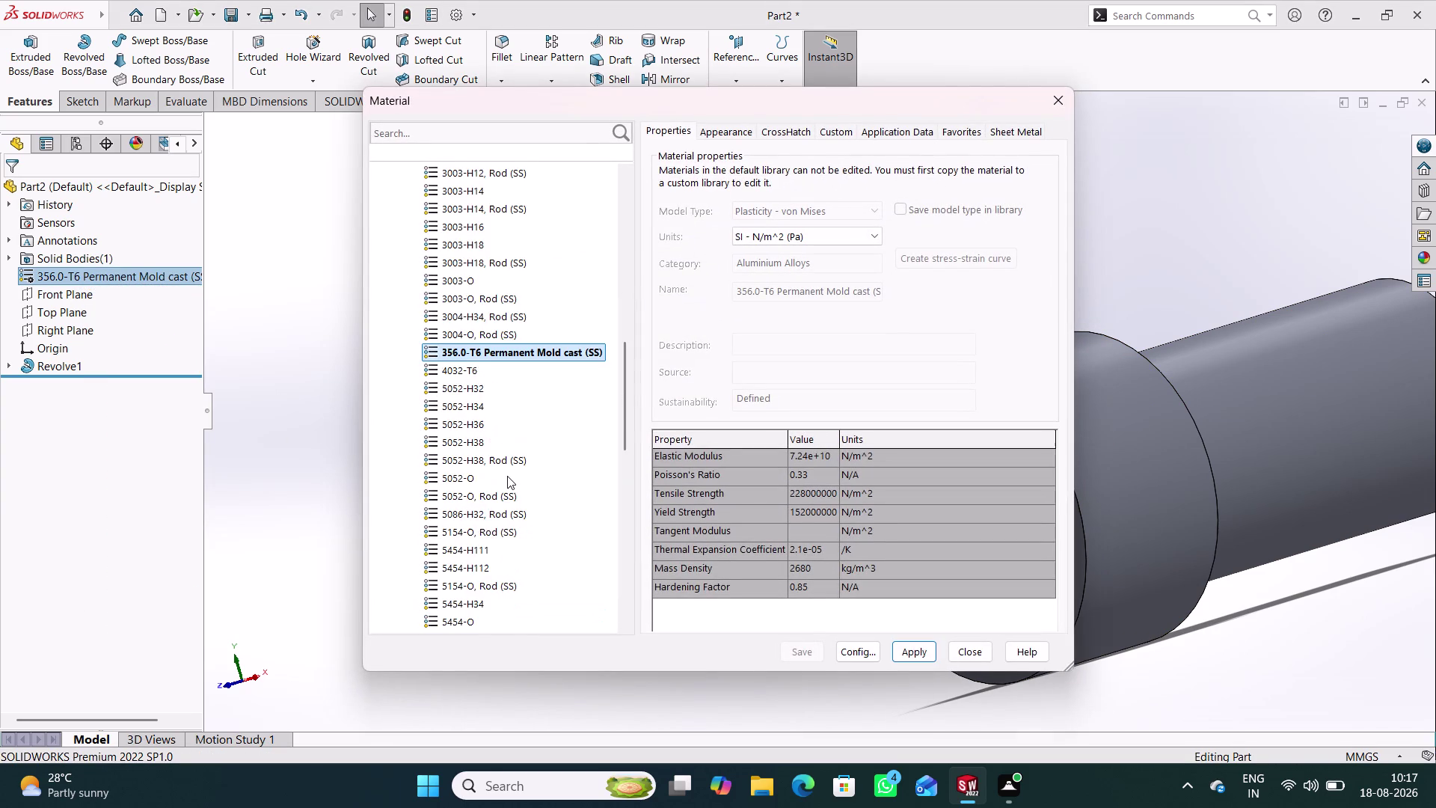
scroll(down, 3)
scroll(down, 3)
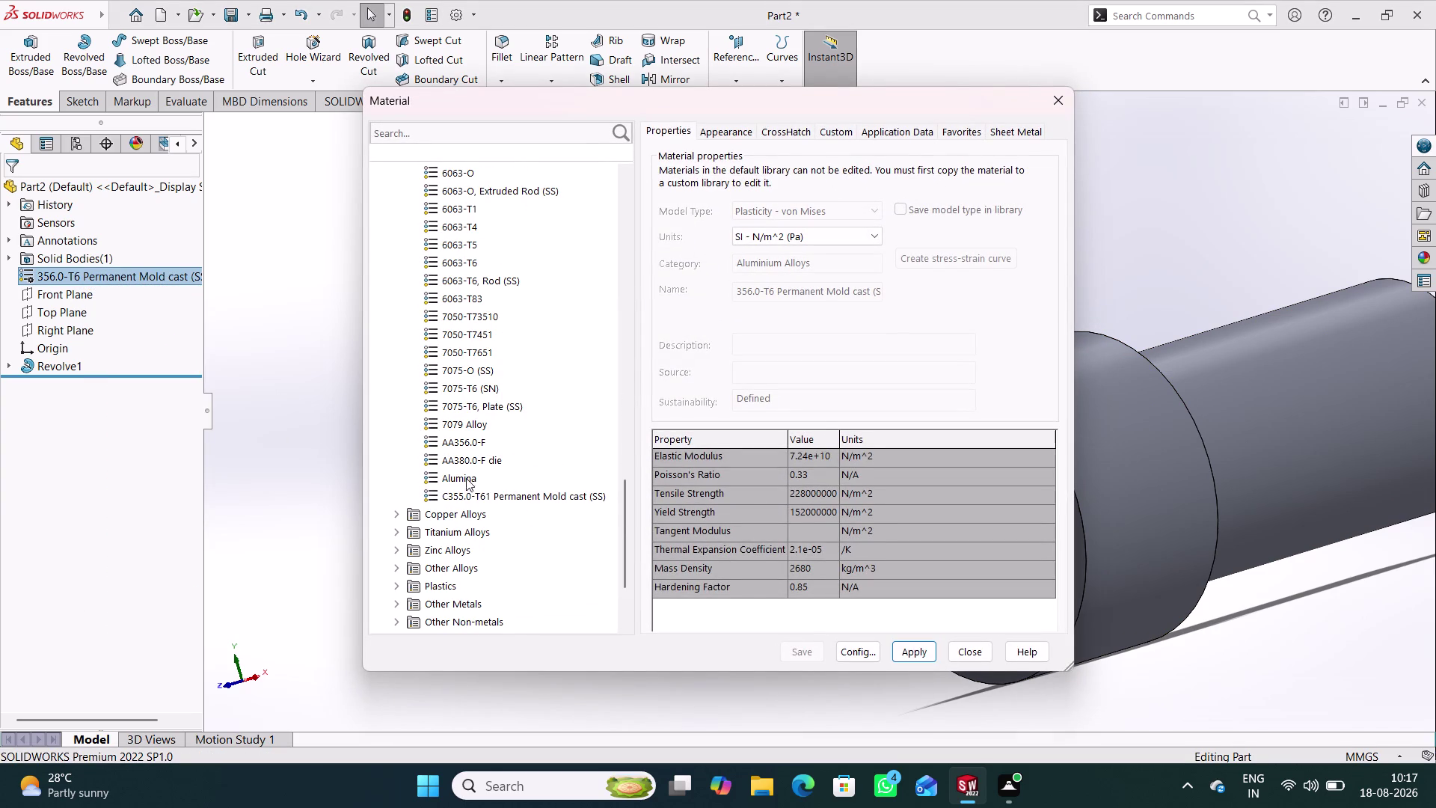
click(465, 473)
click(911, 648)
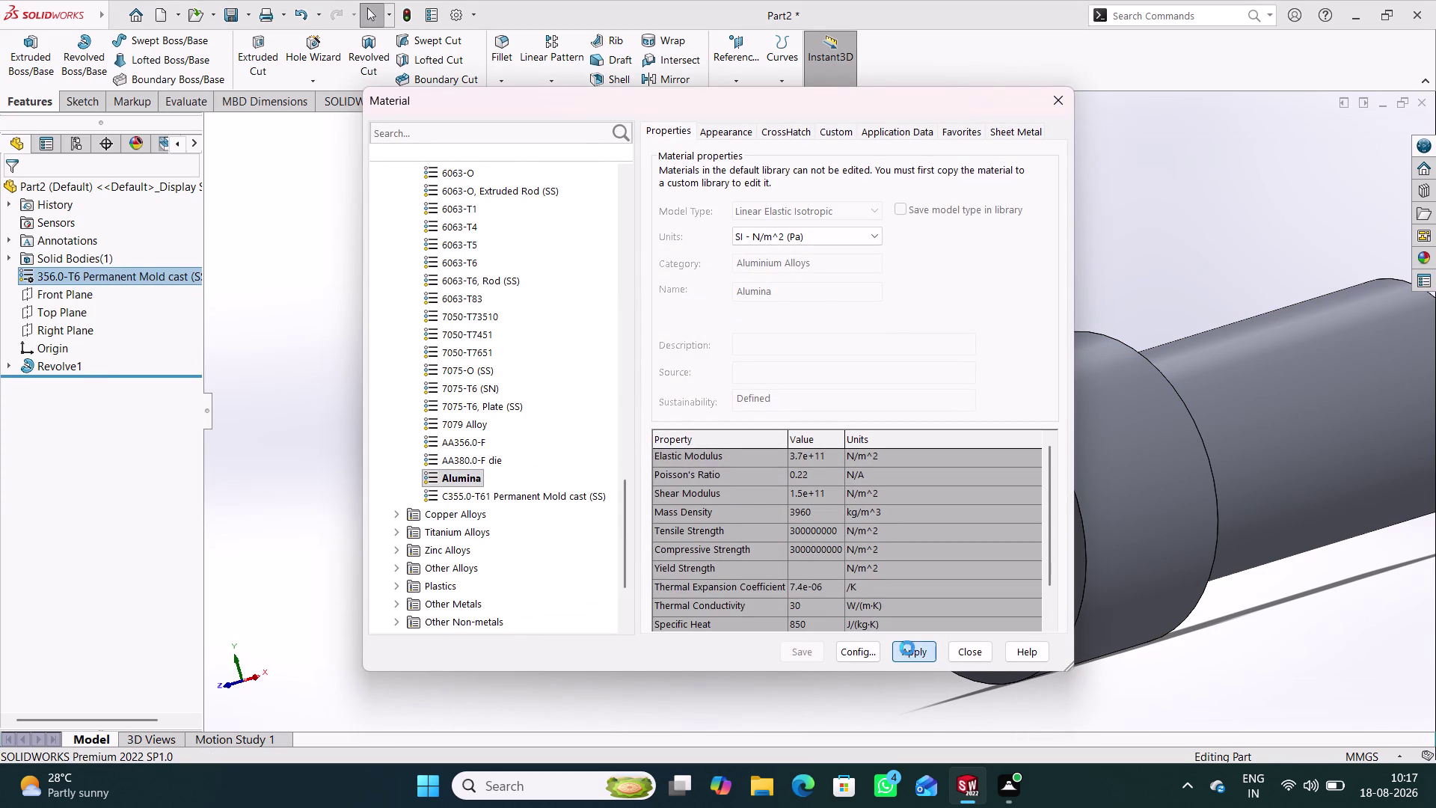
click(976, 655)
middle_drag(943, 586, 966, 480)
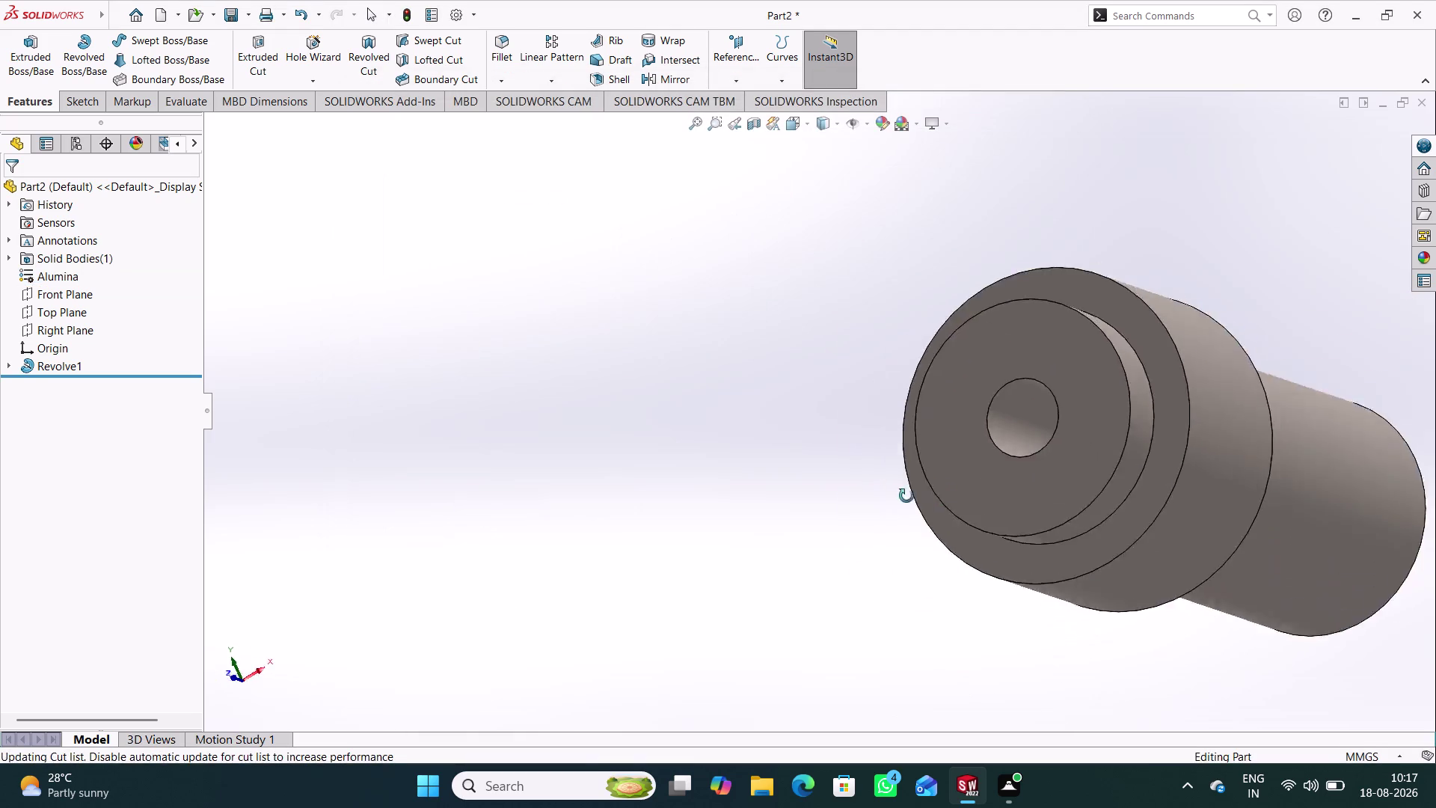
middle_drag(965, 480, 875, 502)
key(ctrl+z)
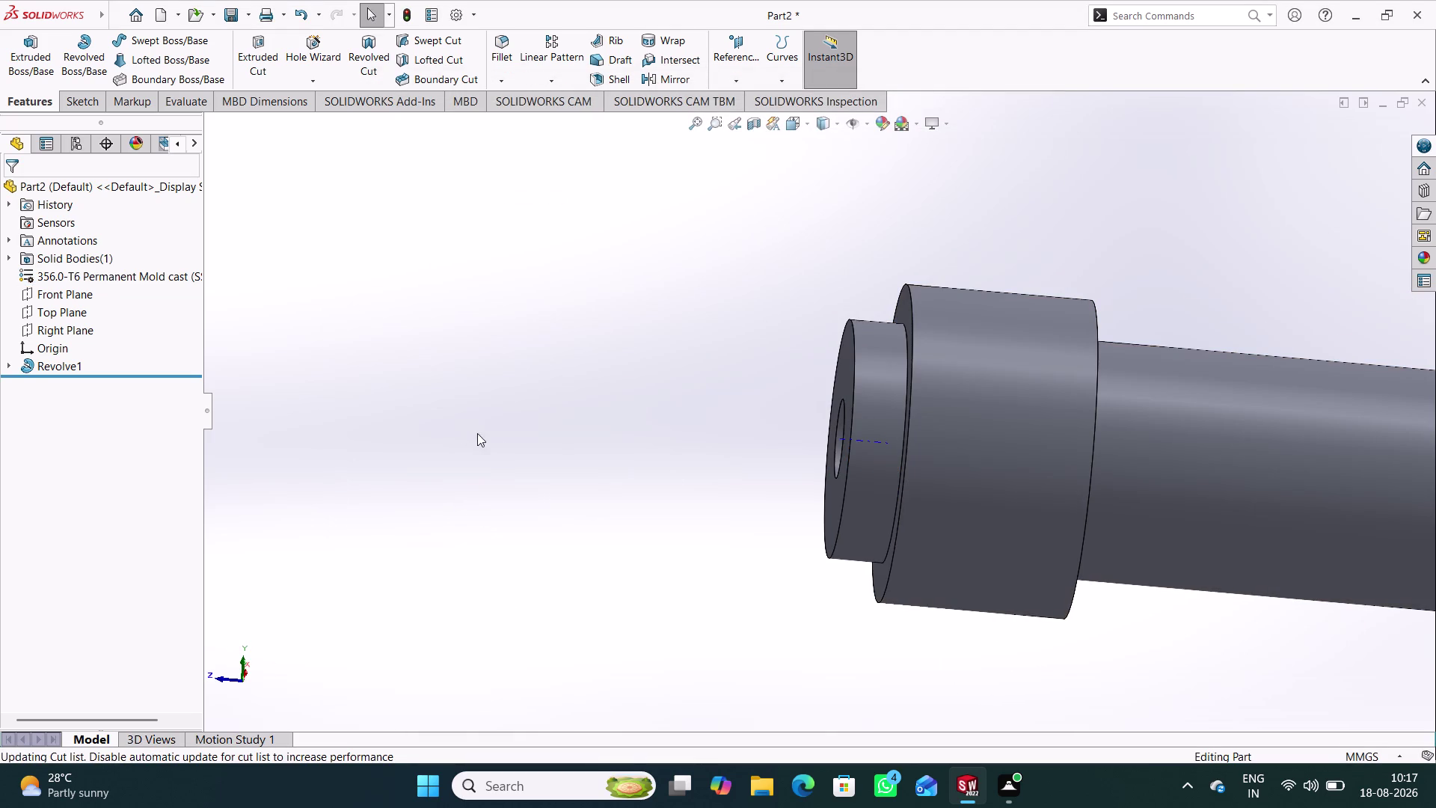
Reapply Alumina from the material list as the bushing's material.
right_click(97, 272)
click(164, 278)
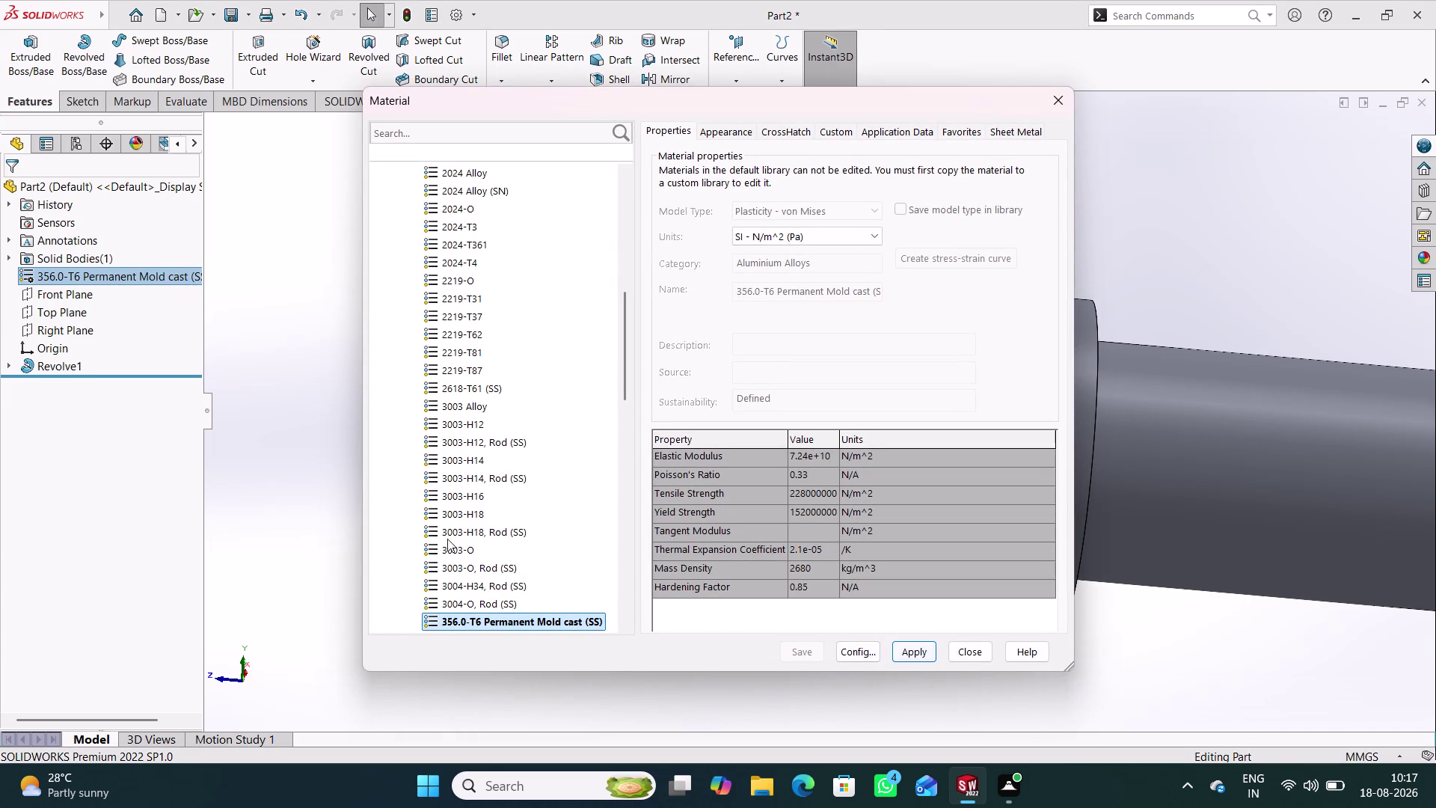
scroll(down, 3)
scroll(down, 3)
scroll(down, 3)
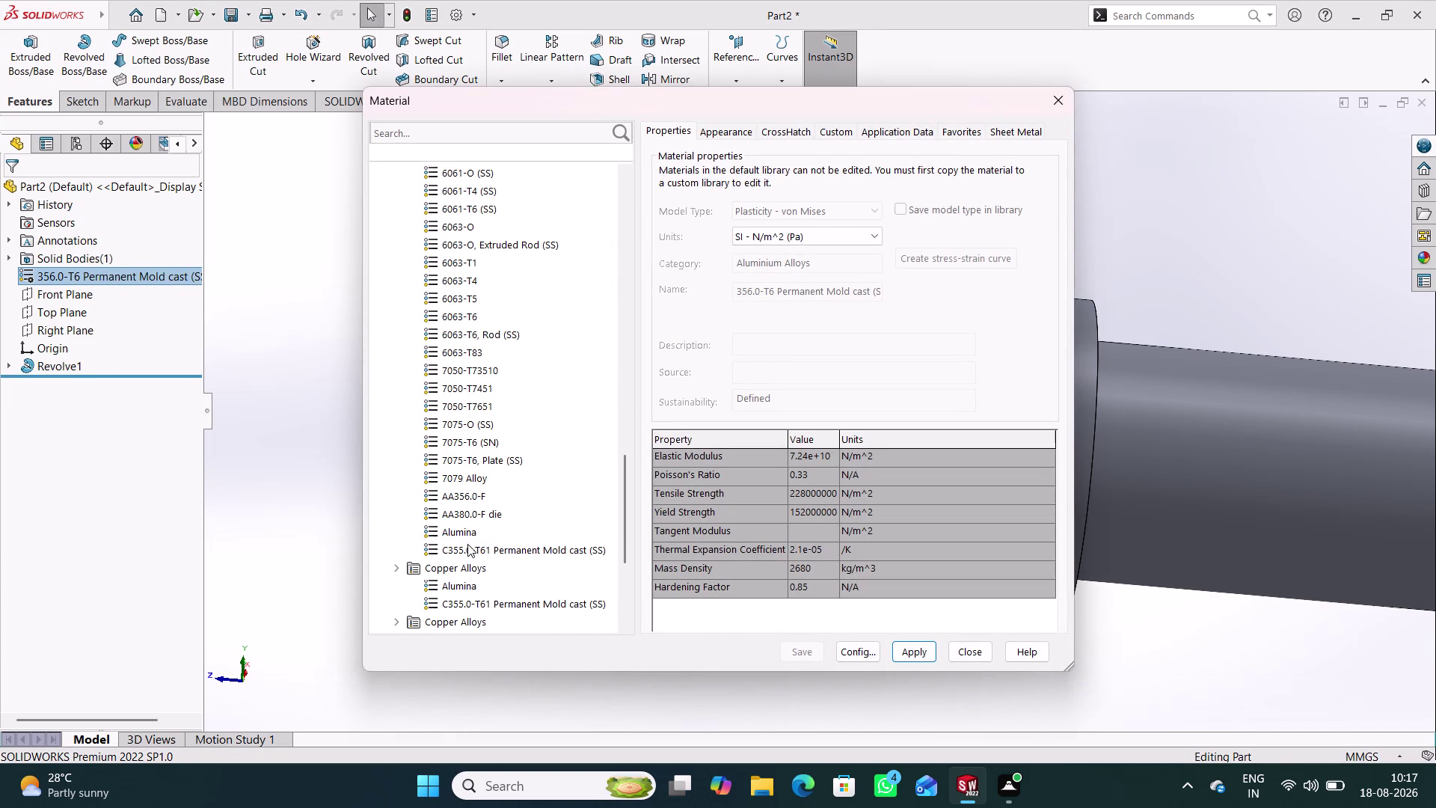
click(473, 528)
click(906, 651)
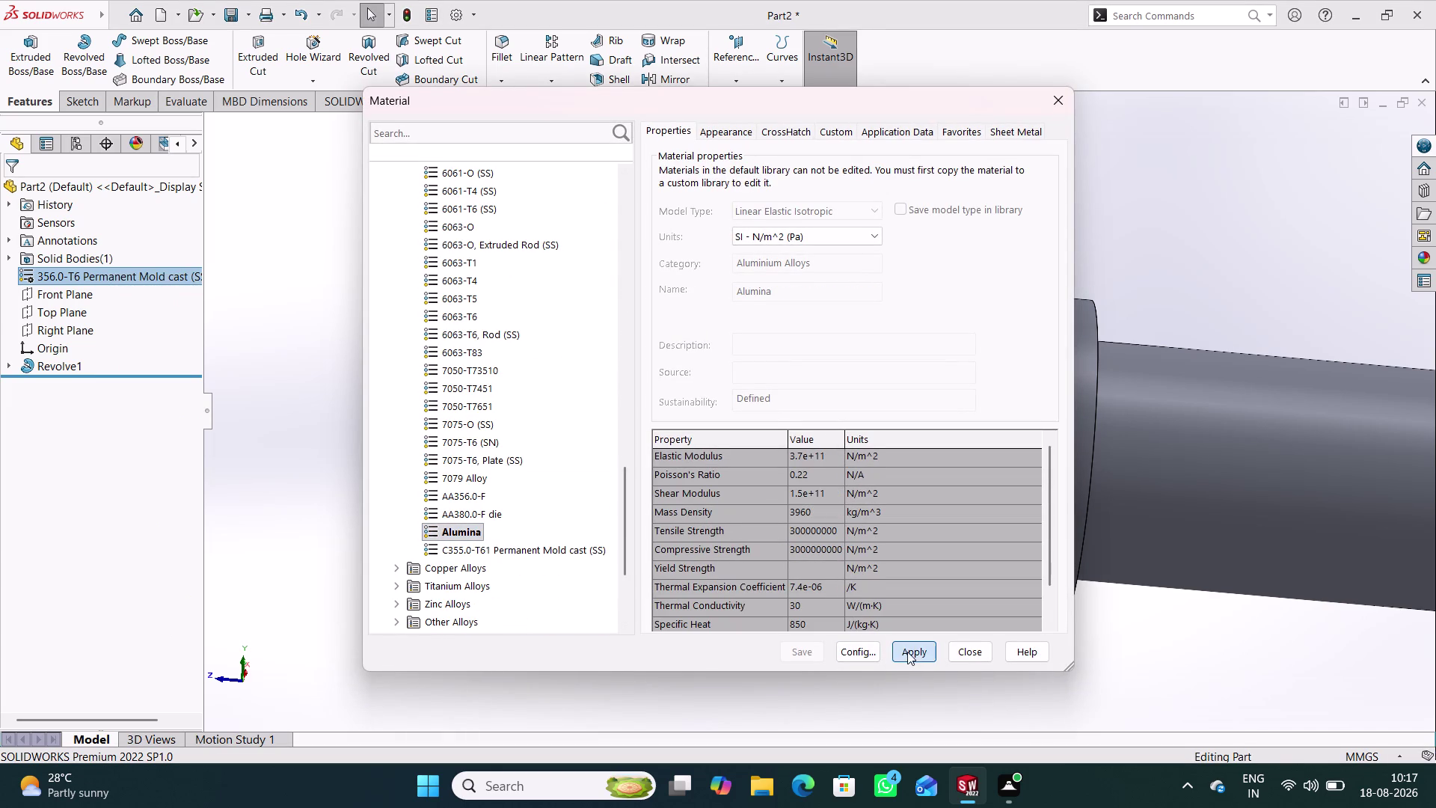
click(968, 652)
click(589, 505)
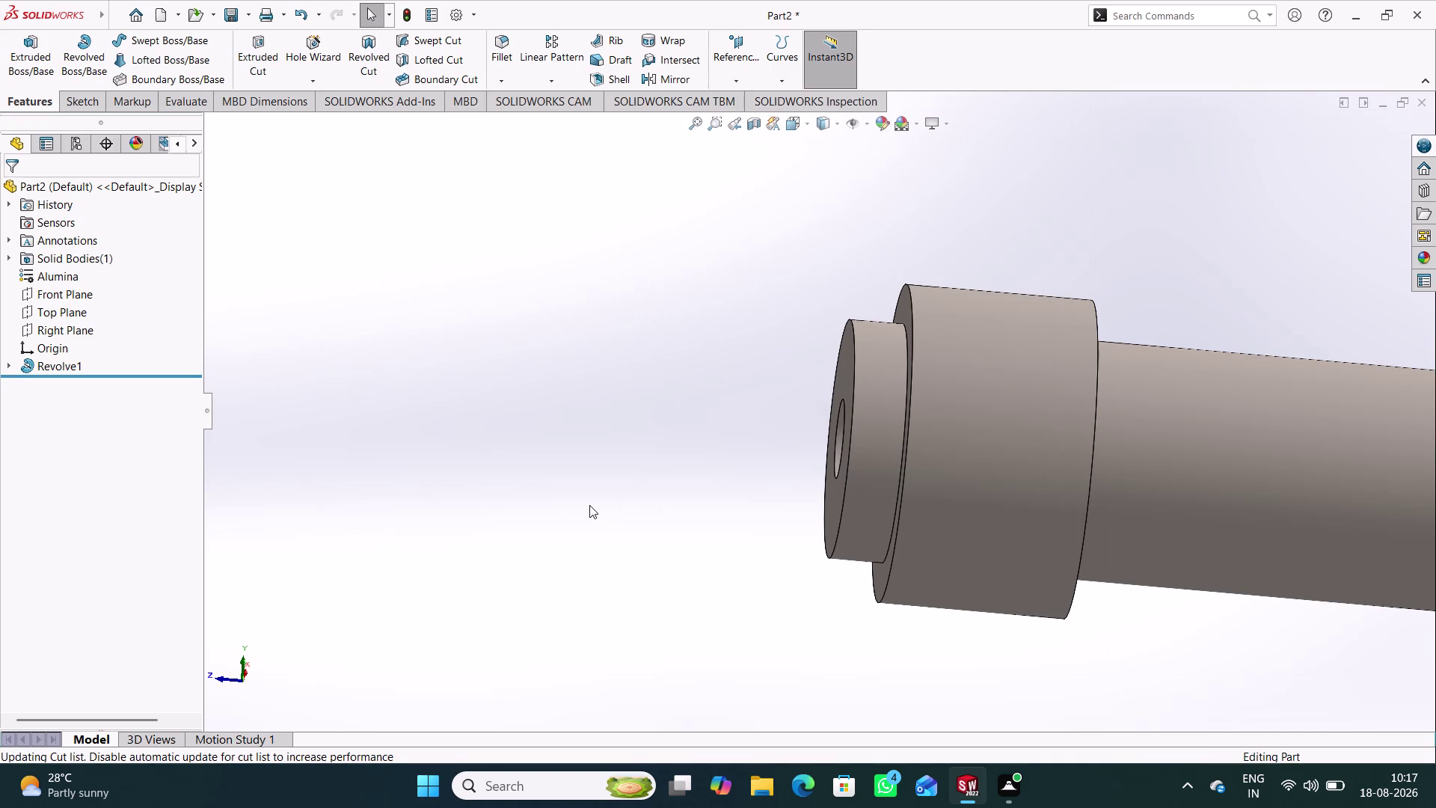
key(ctrl+s)
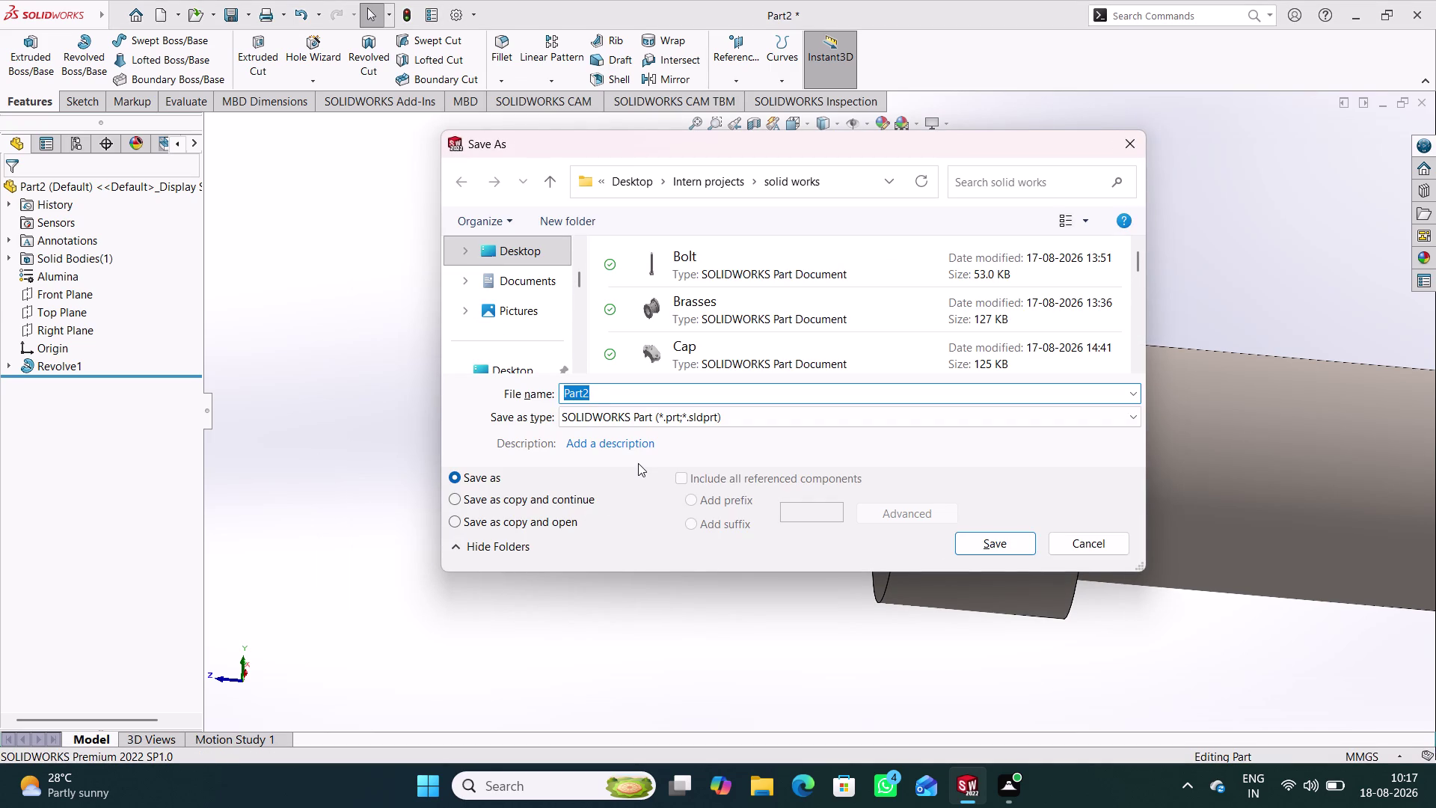
Save the part as 'Bushing 2', choosing Rebuild when prompted.
text(B)
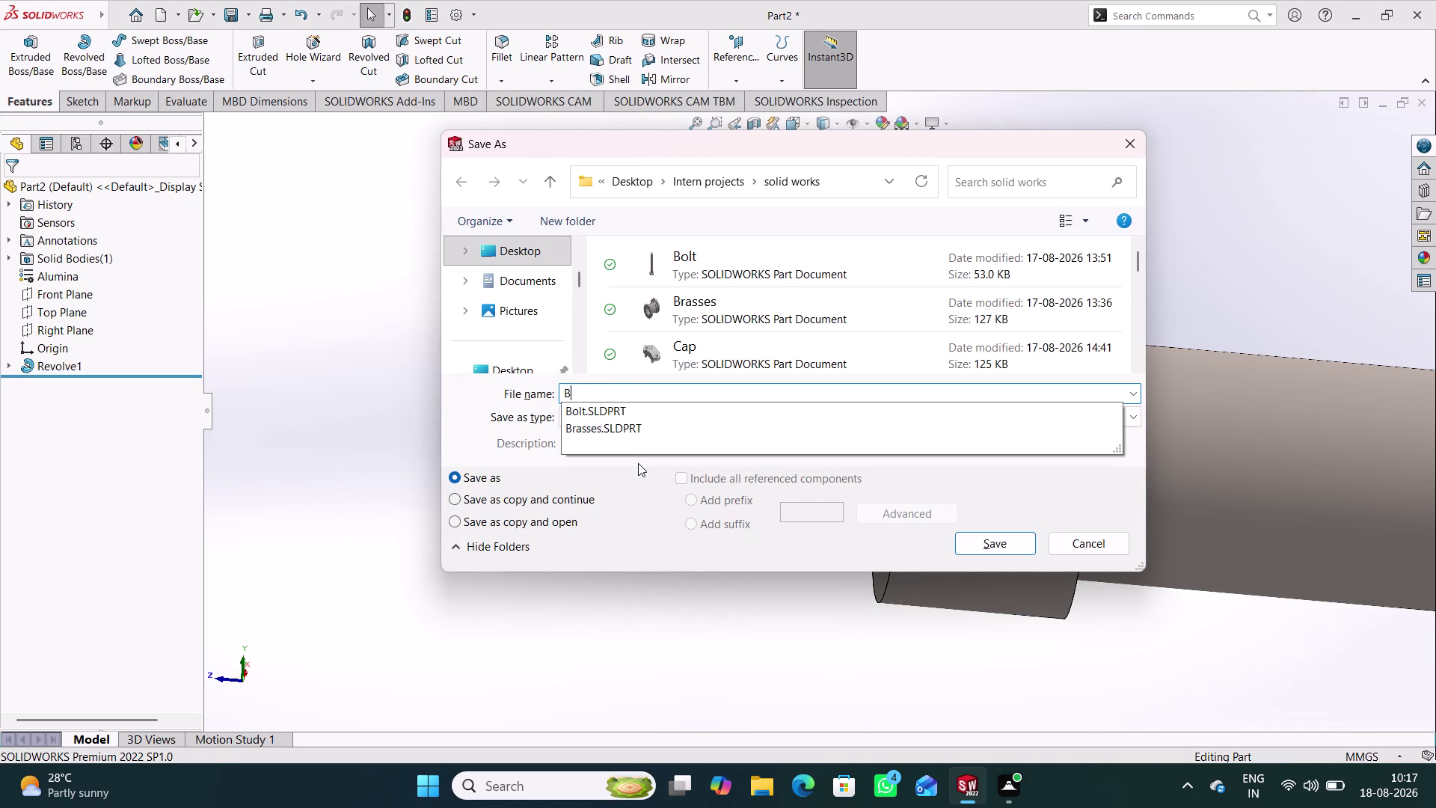
text(ushin)
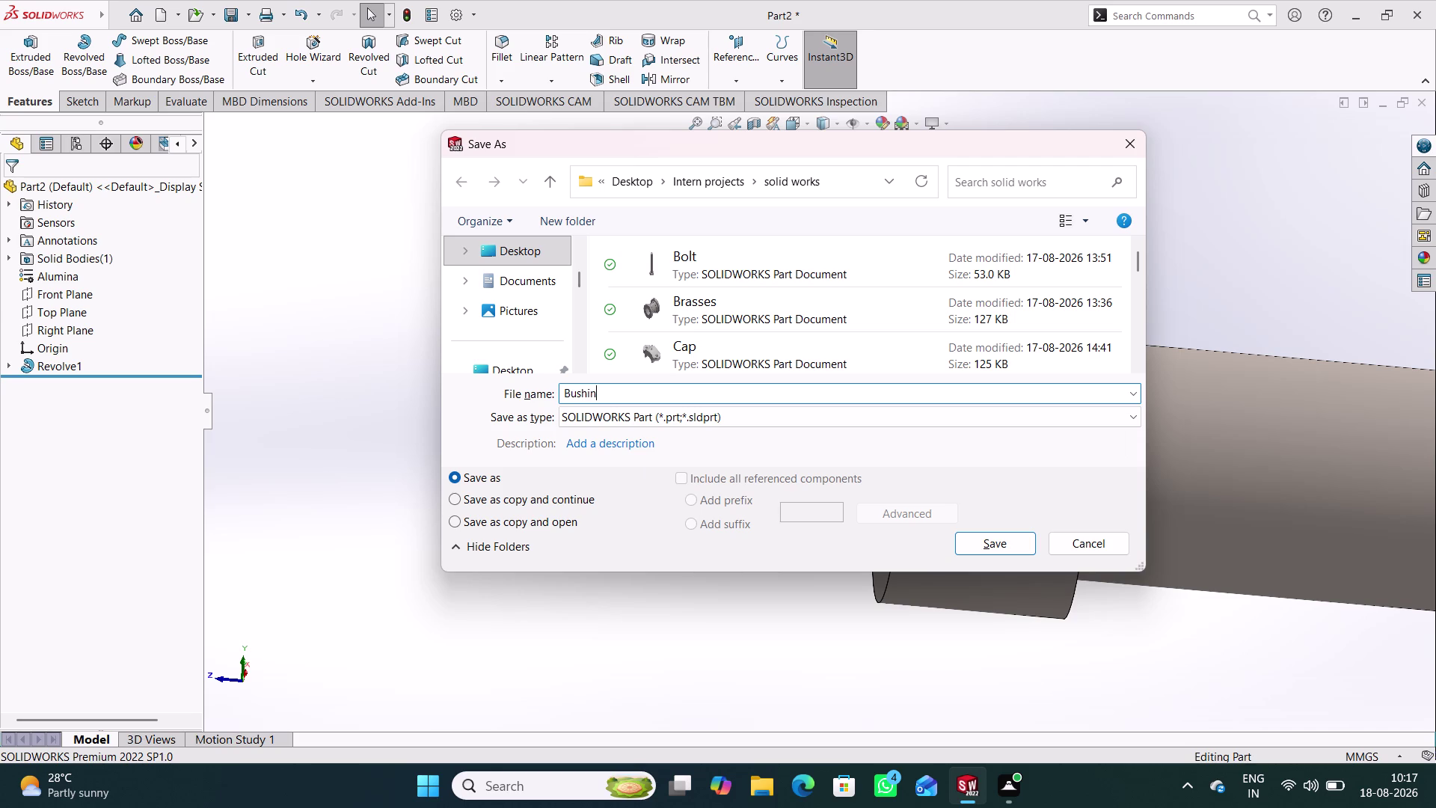
text(g)
key(space)
key(2)
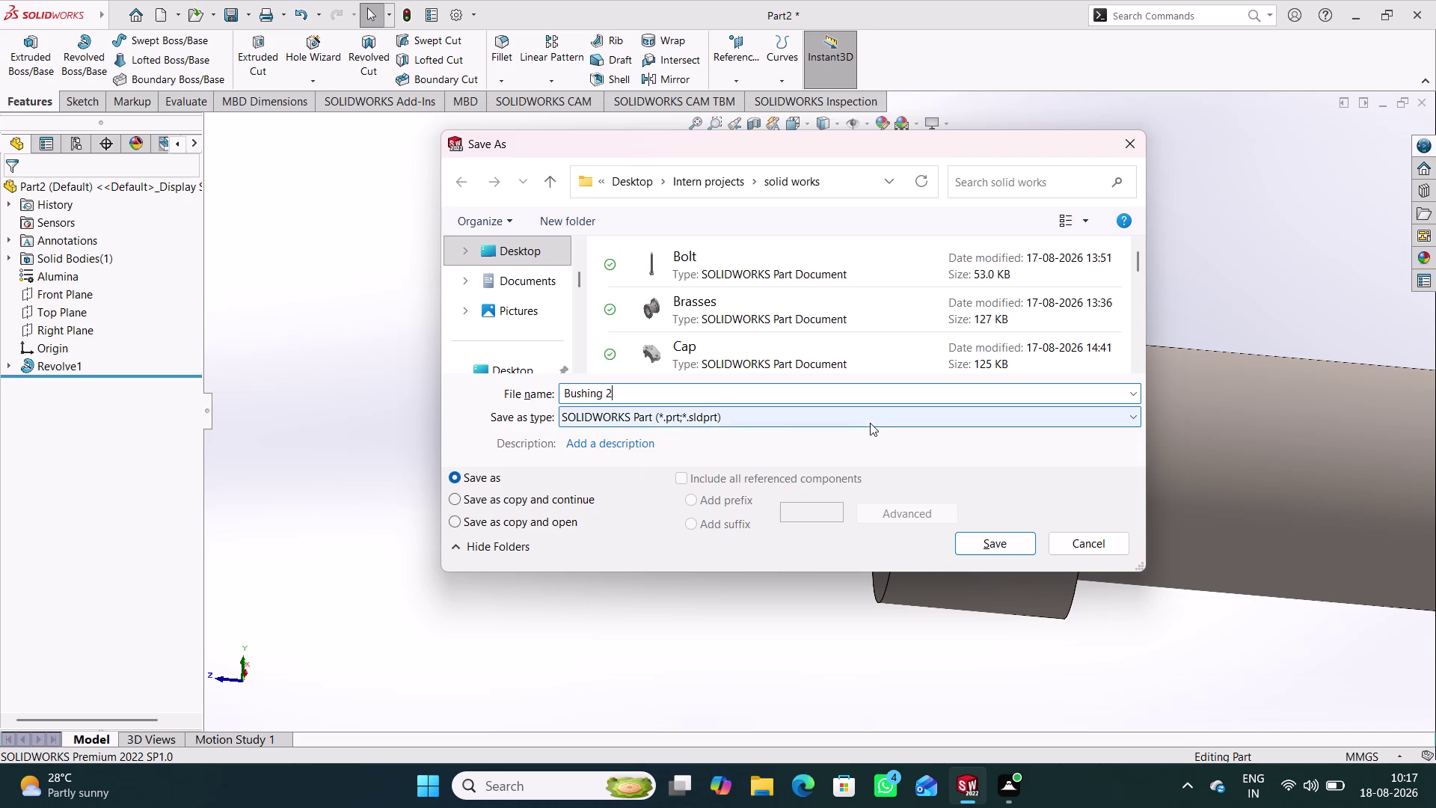
click(992, 541)
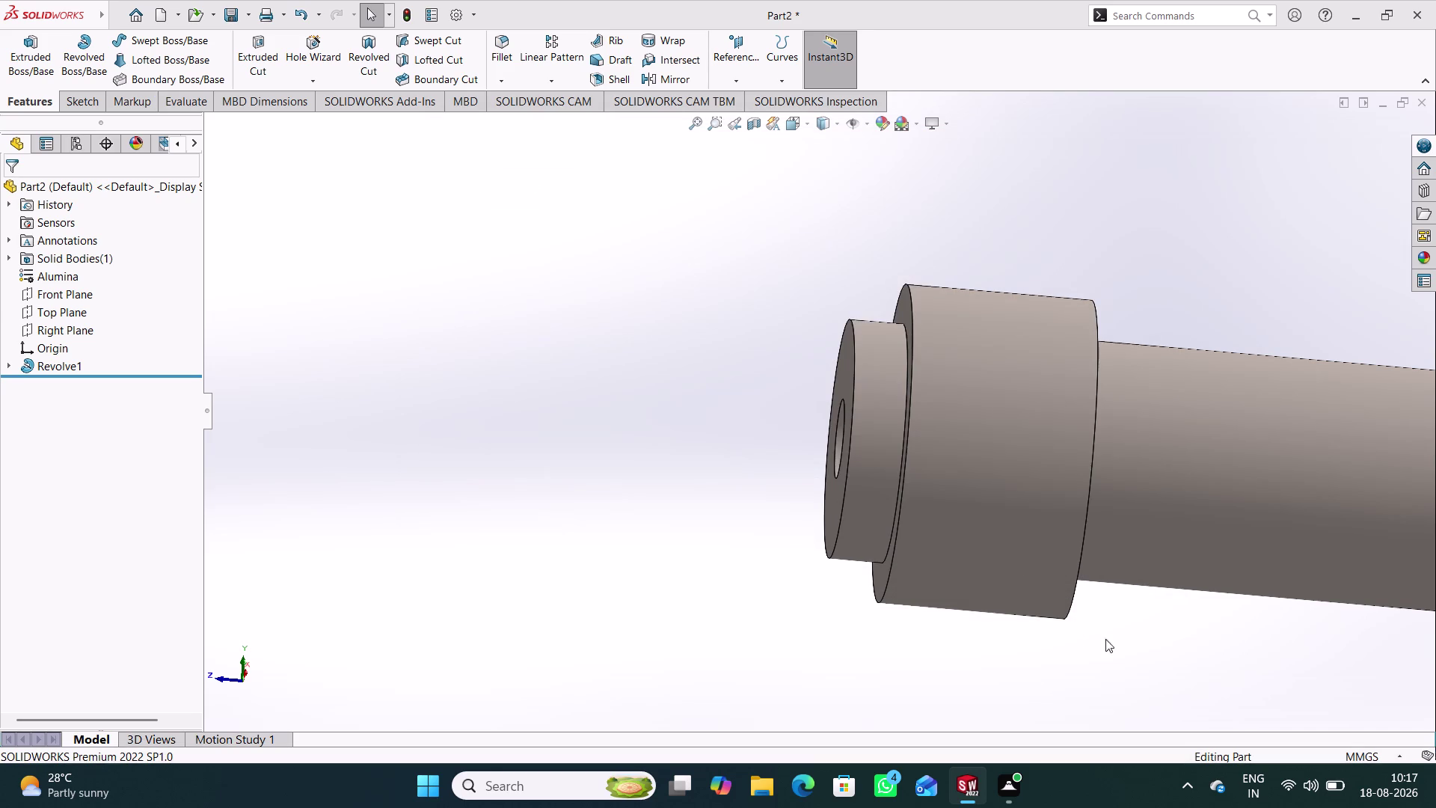
middle_drag(1115, 638, 1189, 623)
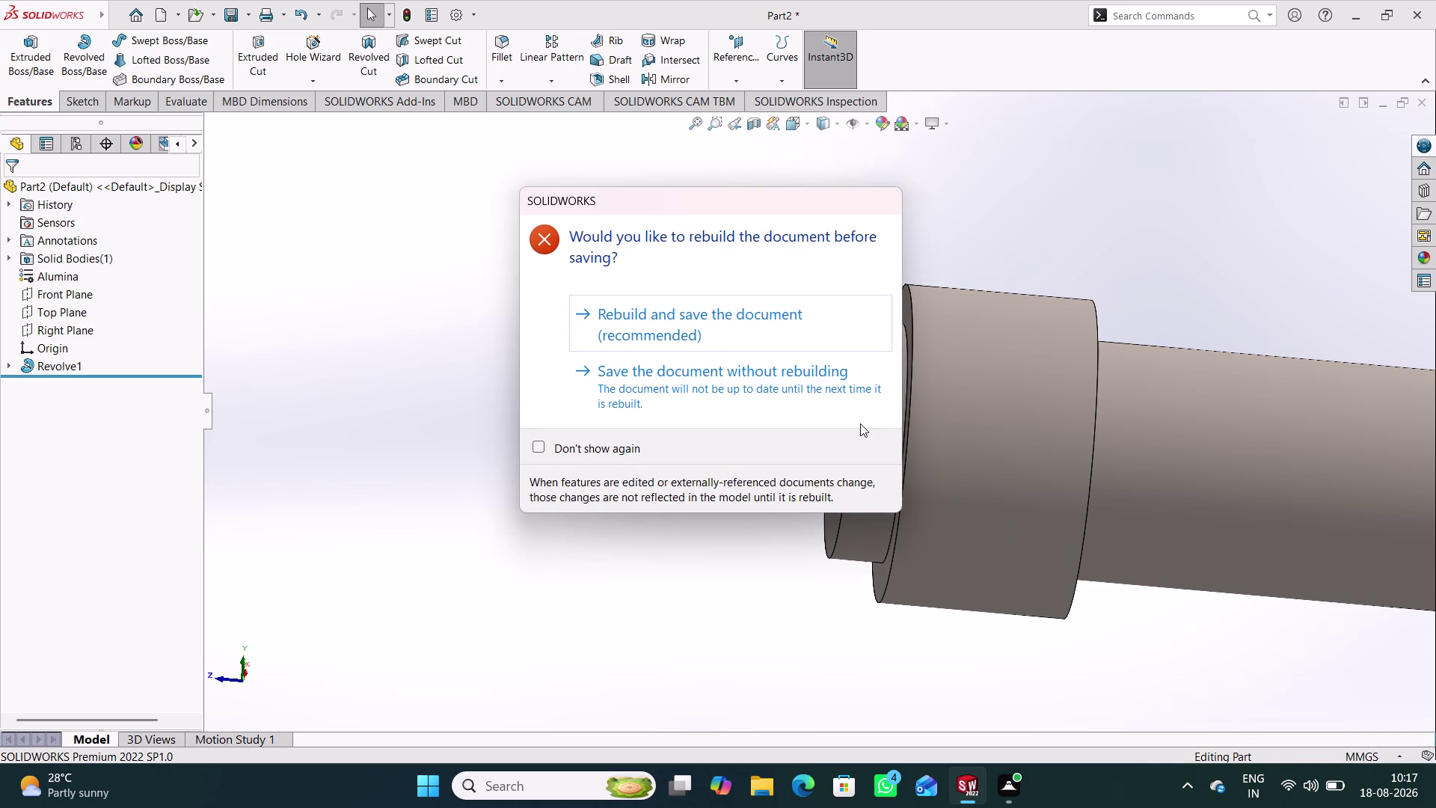
click(723, 312)
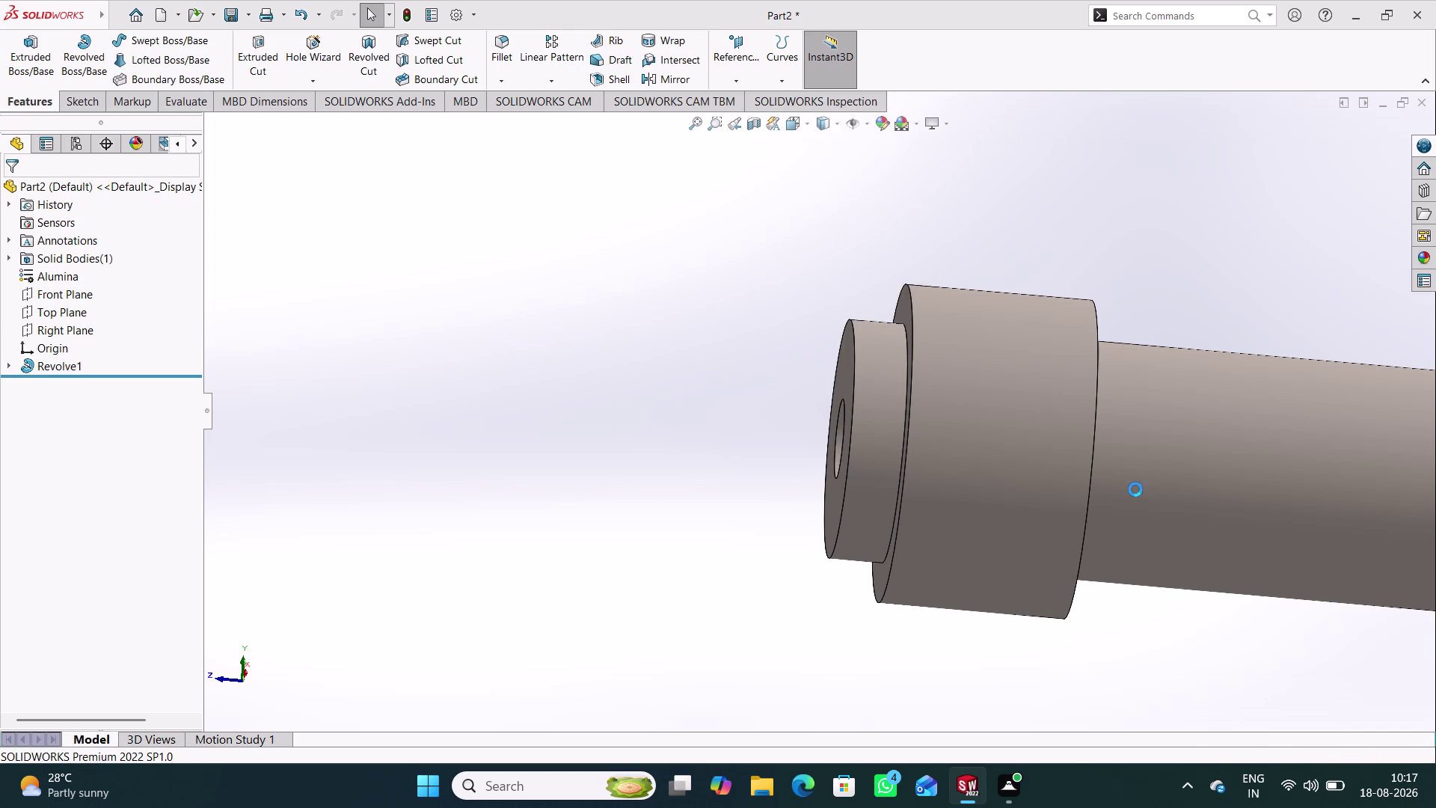
Orbit and zoom around the saved bushing to inspect its bored and stepped ends.
middle_drag(1132, 411, 1187, 456)
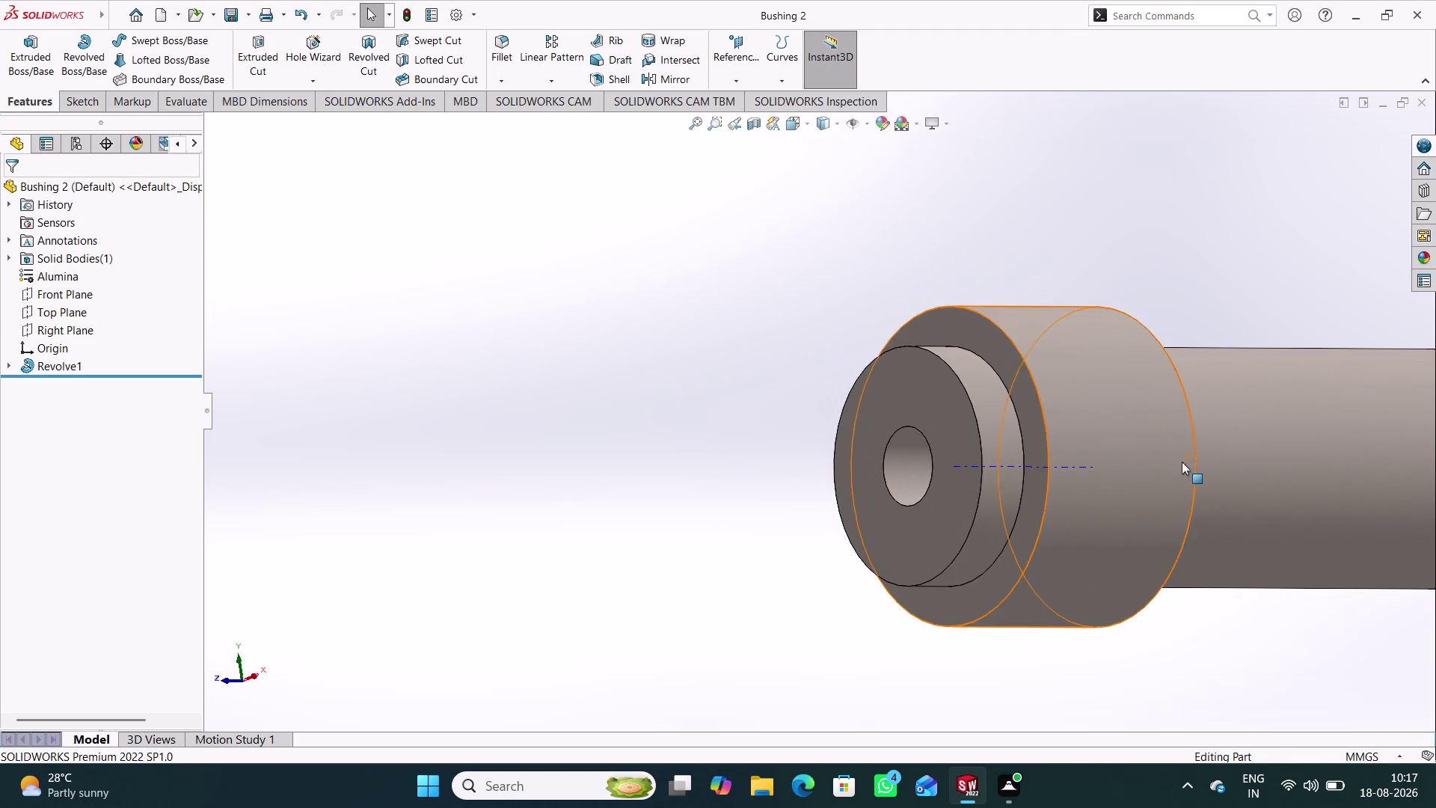
key(ctrl+s)
scroll(up, 3)
scroll(down, 3)
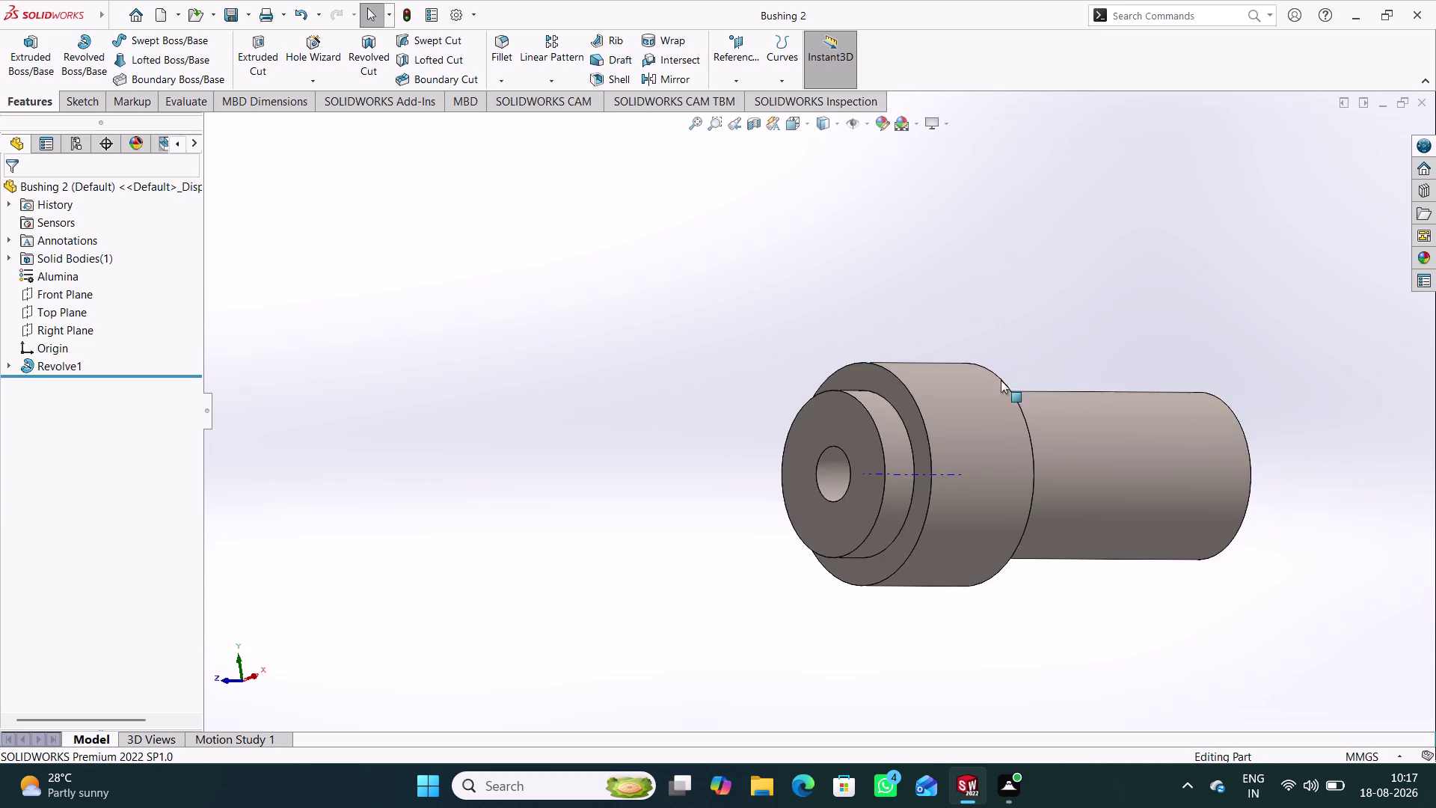
middle_drag(975, 365, 1044, 399)
scroll(down, 3)
middle_drag(1017, 372, 974, 348)
middle_drag(954, 344, 953, 360)
scroll(up, 3)
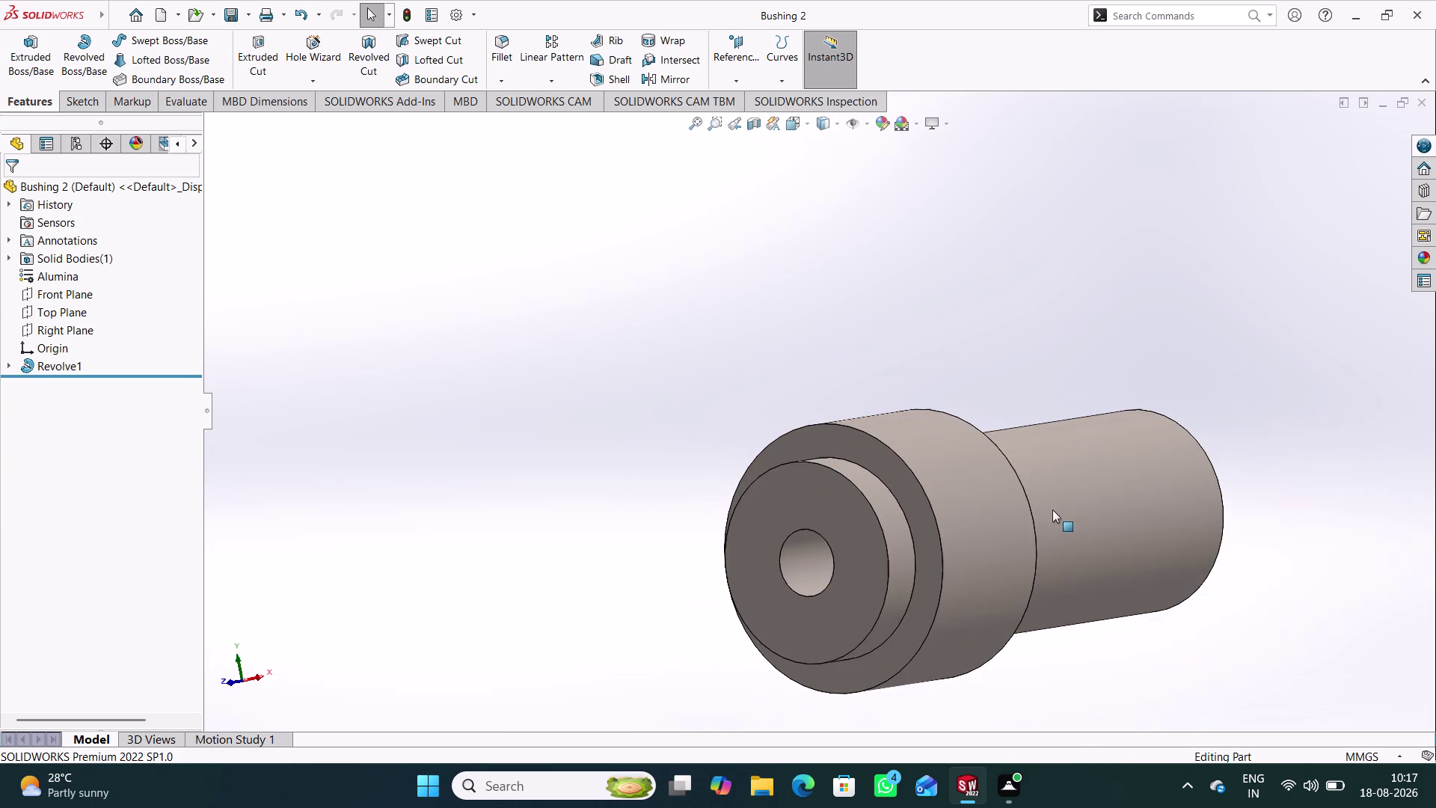
scroll(down, 3)
click(1042, 334)
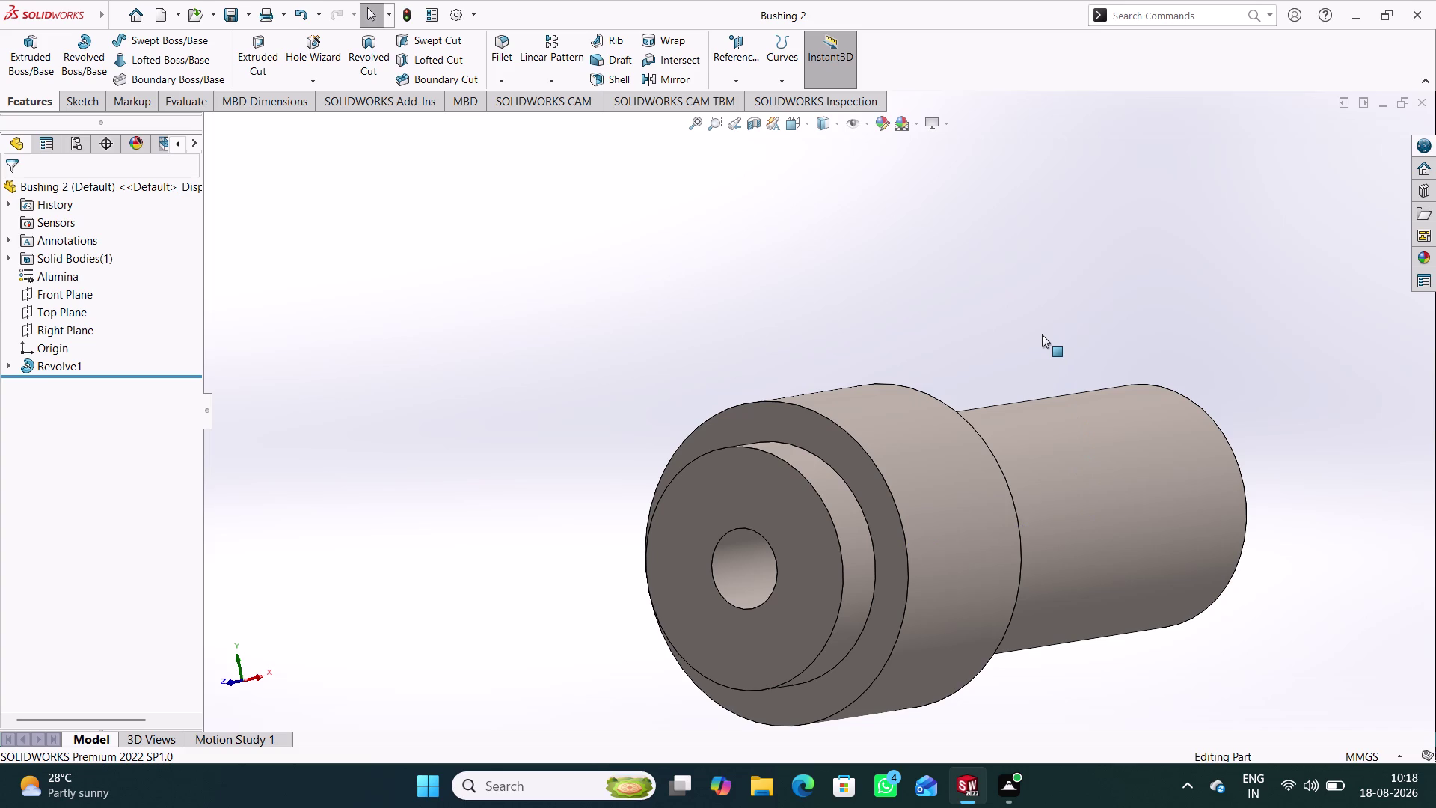
Save Bushing 2 and bring up the New SOLIDWORKS Document dialog with Part selected.
key(ctrl+s)
key(ctrl+n)
key(Return)
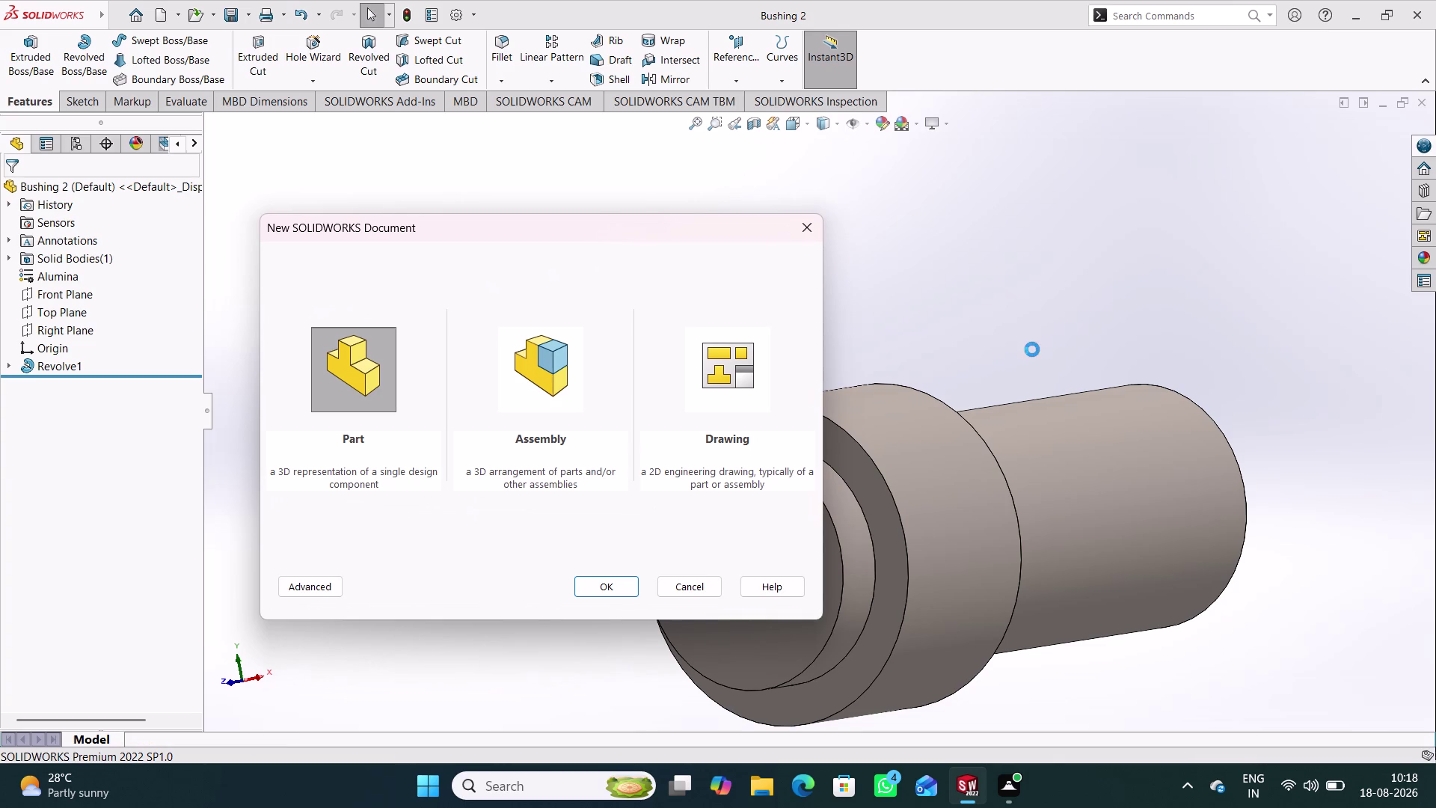